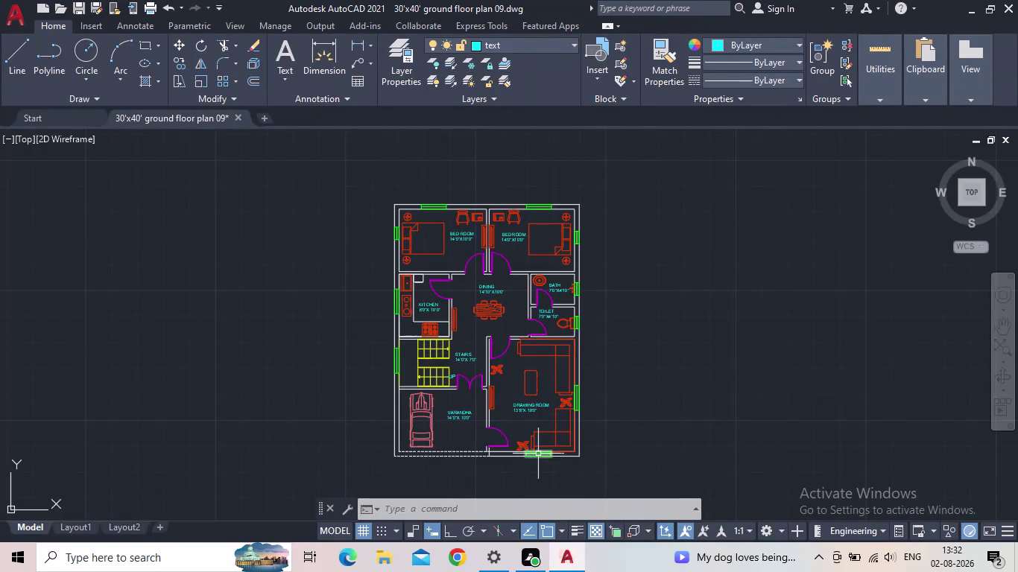
Pan around the floor plan, starting and then cancelling an XLINE construction line.
scroll(down, 3)
scroll(up, 3)
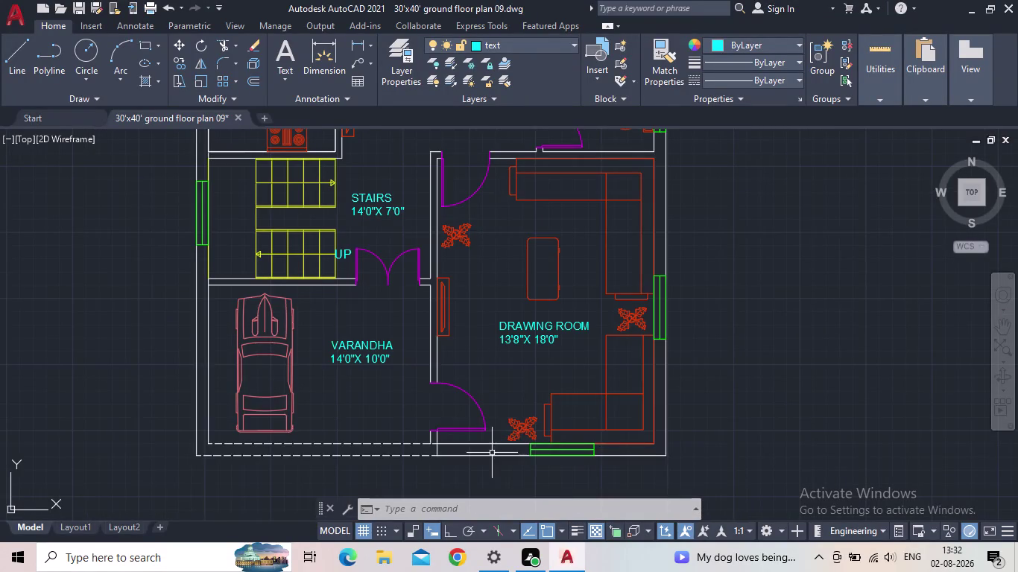
middle_drag(503, 451, 548, 433)
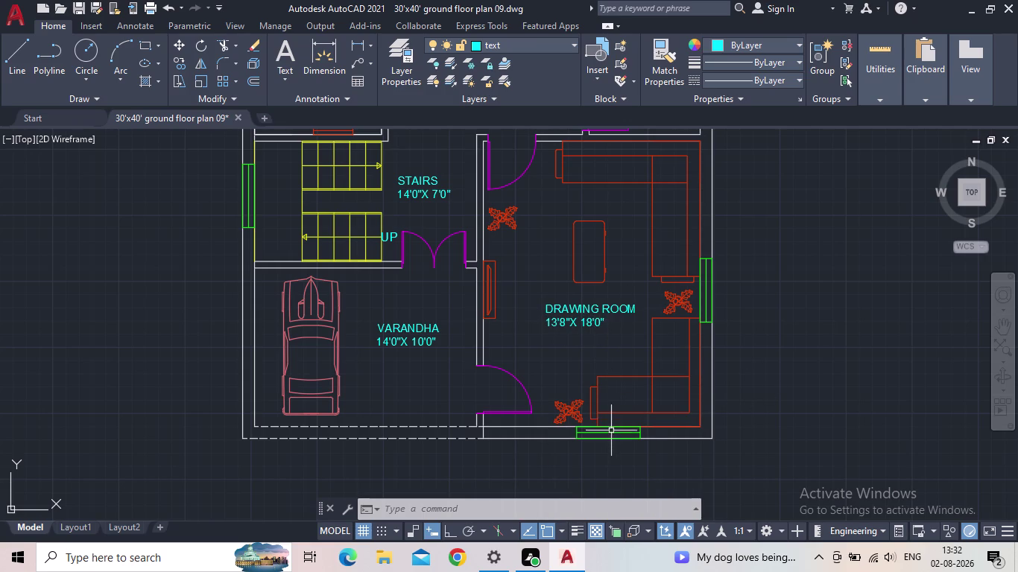
scroll(up, 3)
scroll(down, 3)
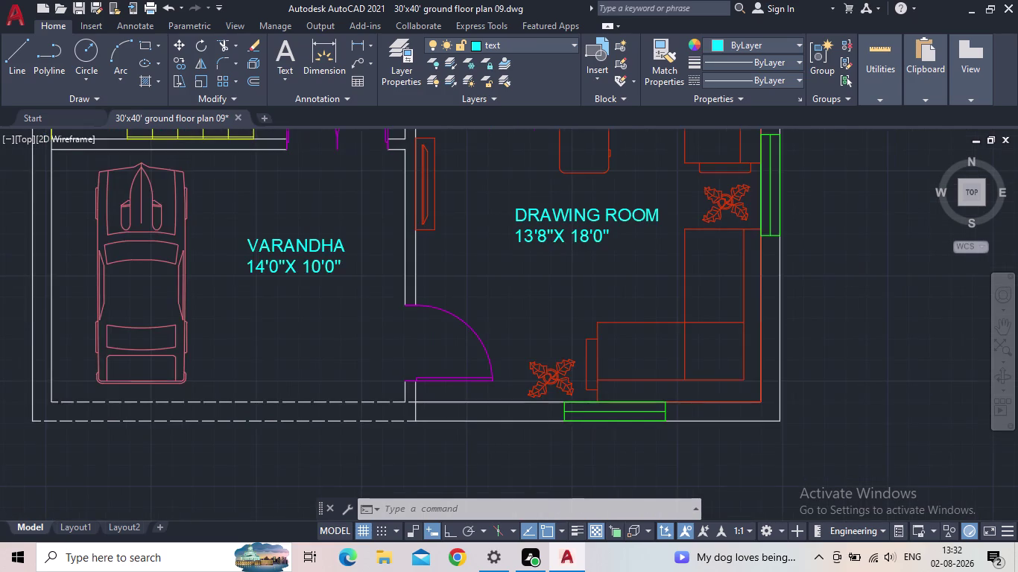
scroll(down, 3)
middle_drag(575, 357, 585, 451)
scroll(down, 3)
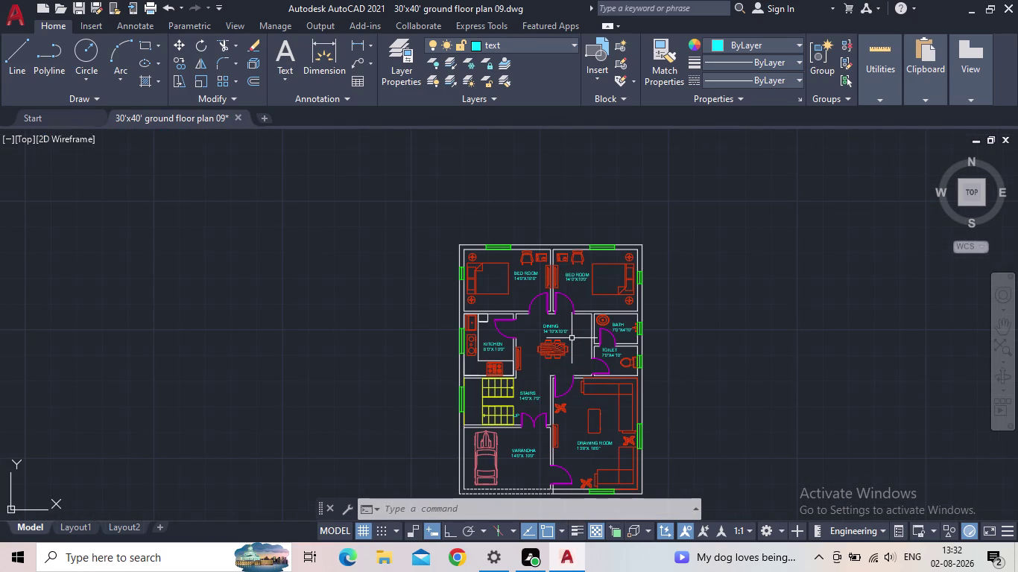
text(XL)
key(Return)
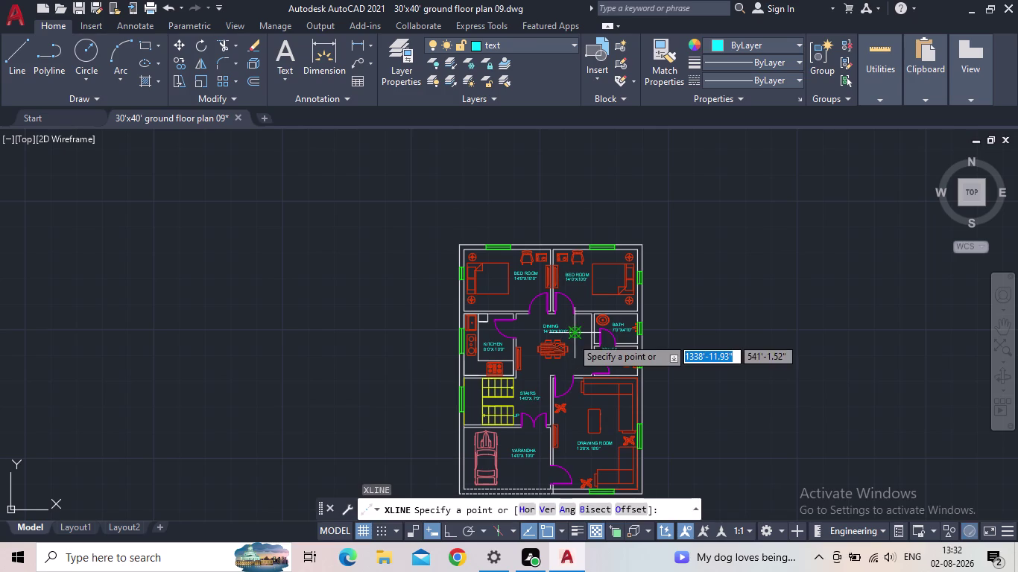
scroll(up, 3)
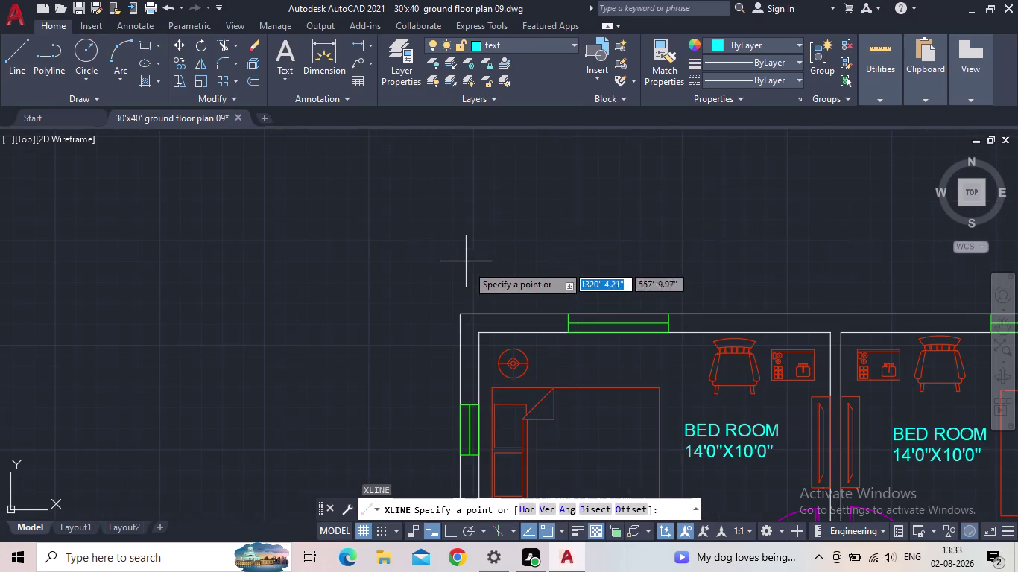
middle_drag(471, 272, 431, 204)
scroll(down, 3)
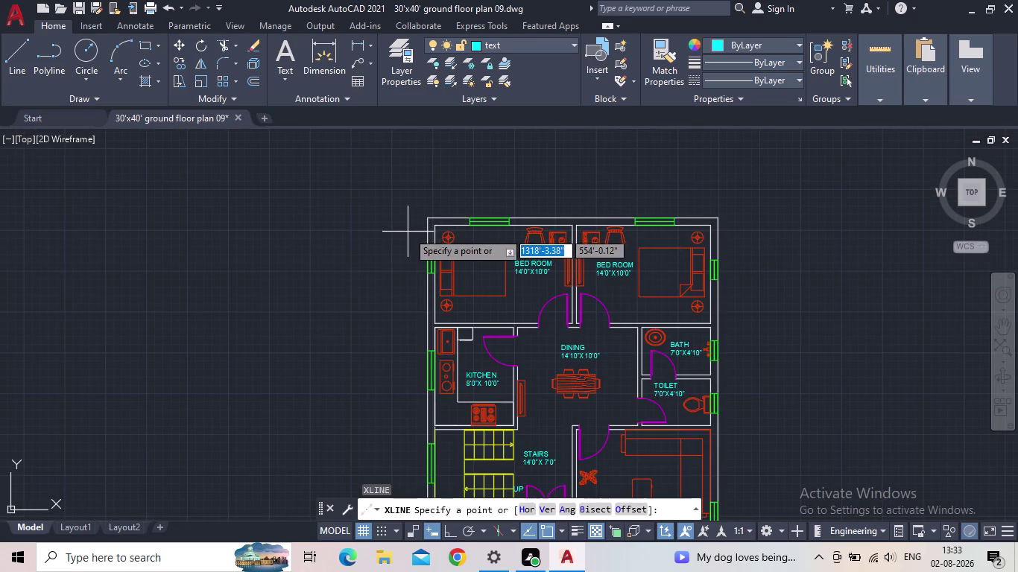
key(Escape)
Make floor the current layer in the Layer Properties Manager.
click(408, 75)
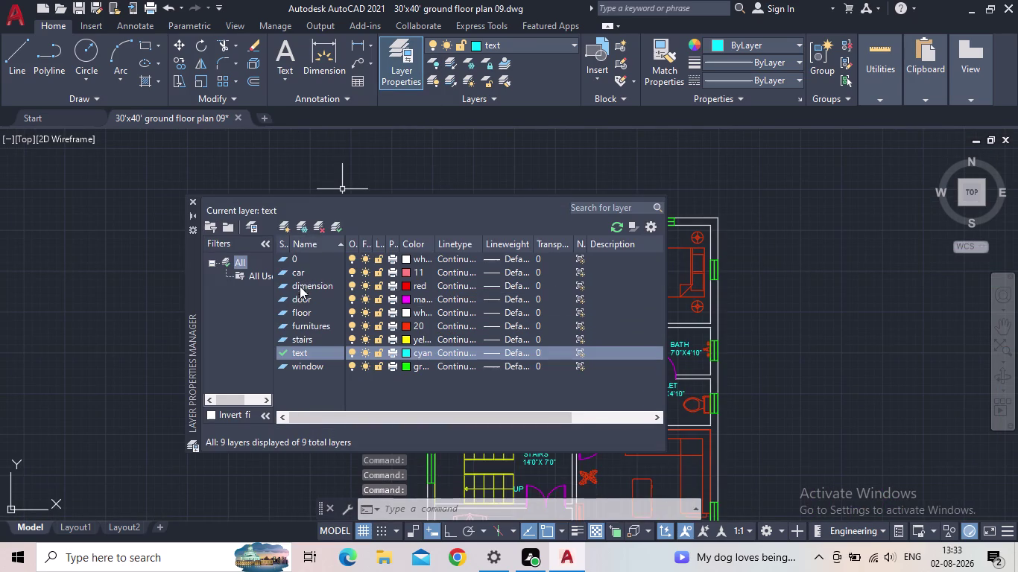
triple_click(283, 312)
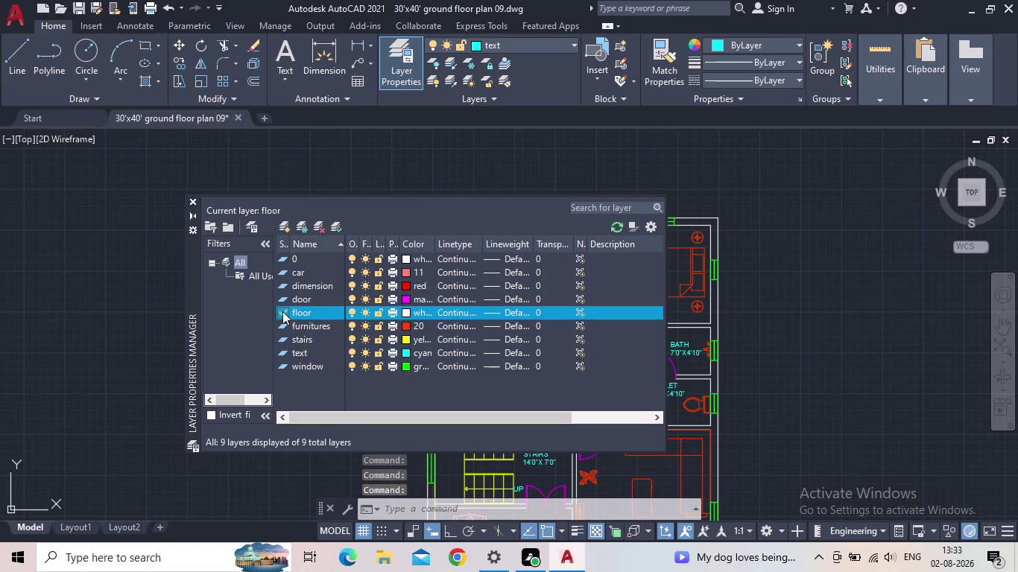
click(195, 201)
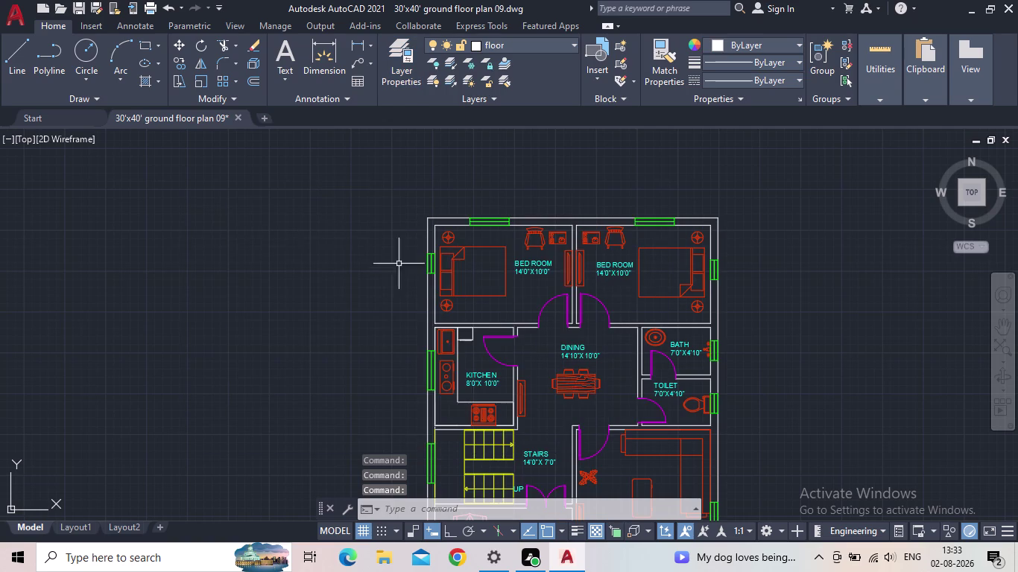
middle_drag(409, 281, 249, 297)
scroll(down, 3)
Start vertical XLINEs and place them through the left outer and inner left walls.
text(X)
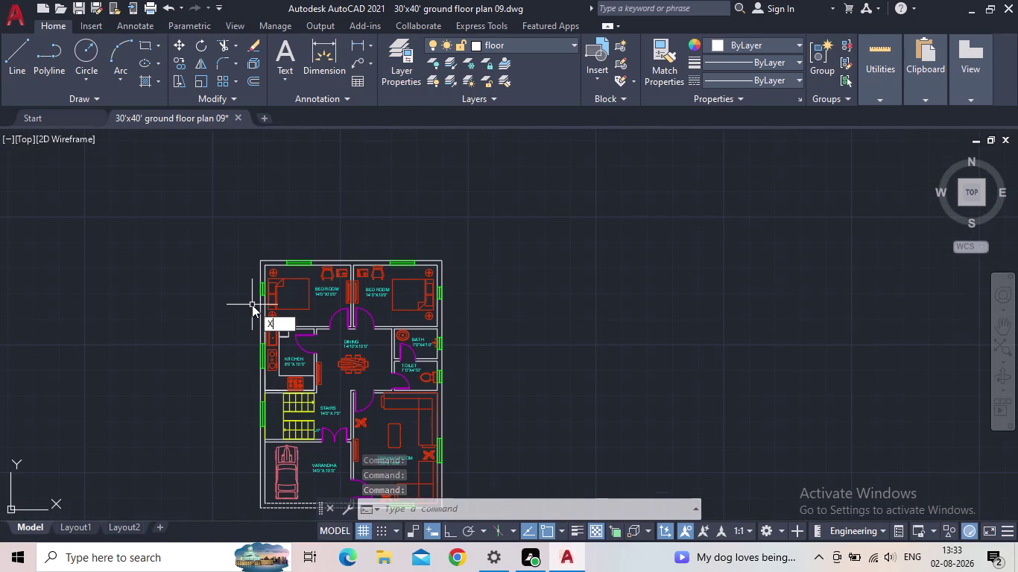
text(L)
key(Return)
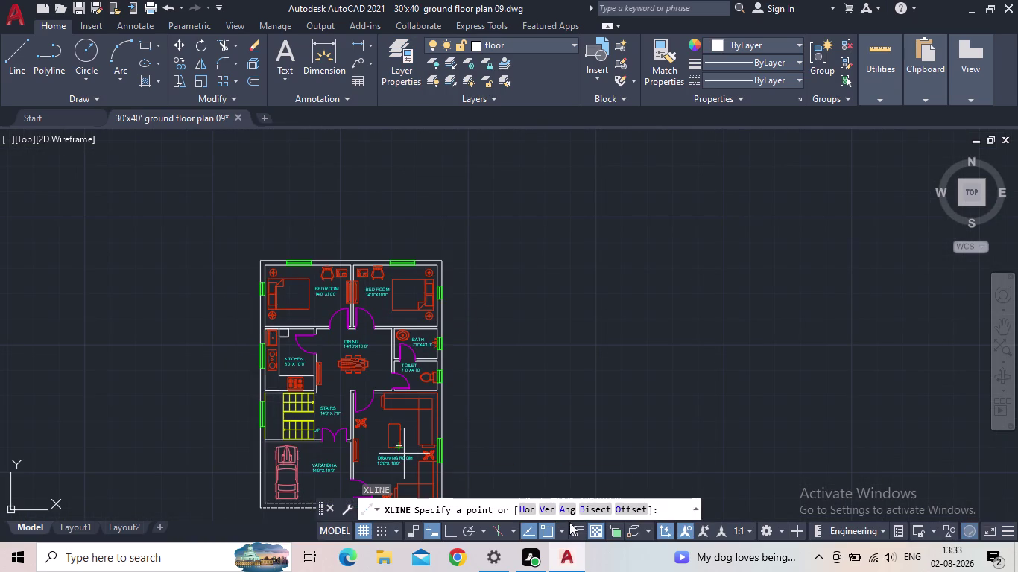
click(543, 507)
scroll(up, 3)
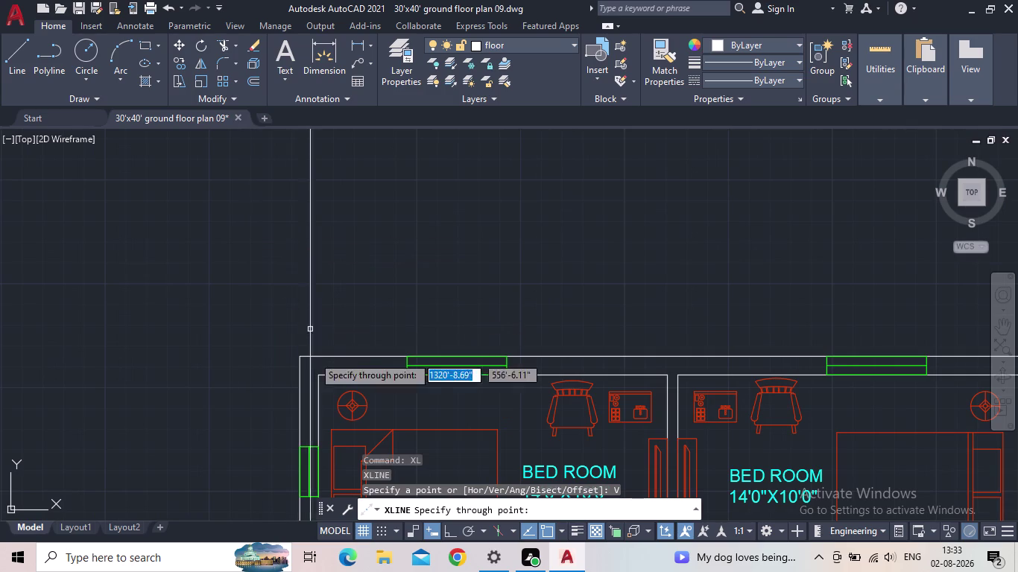
middle_drag(304, 368, 302, 313)
scroll(up, 3)
click(296, 306)
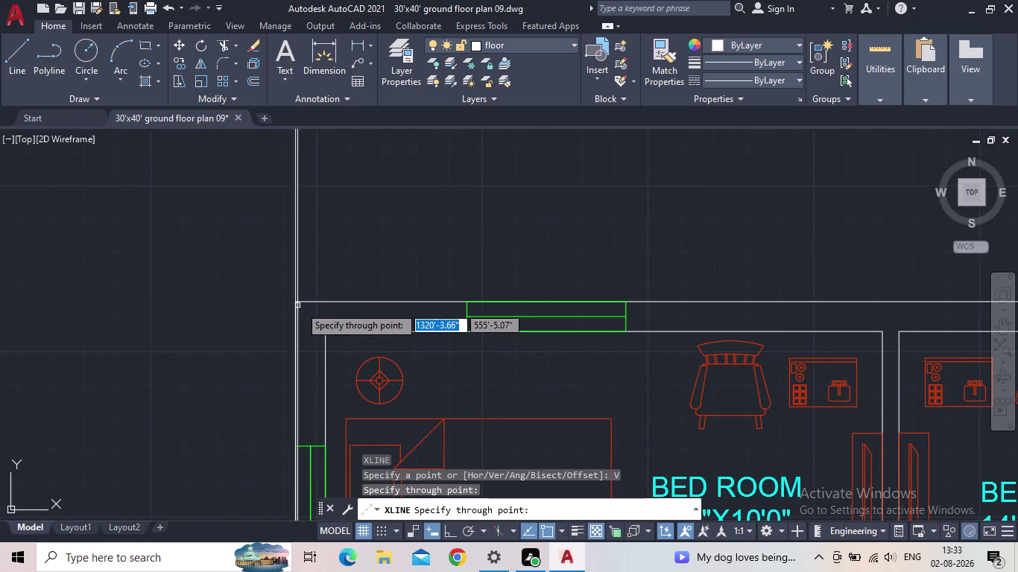
click(326, 335)
scroll(down, 3)
Place a vertical projection line at the varandha wall.
middle_drag(307, 297, 239, 287)
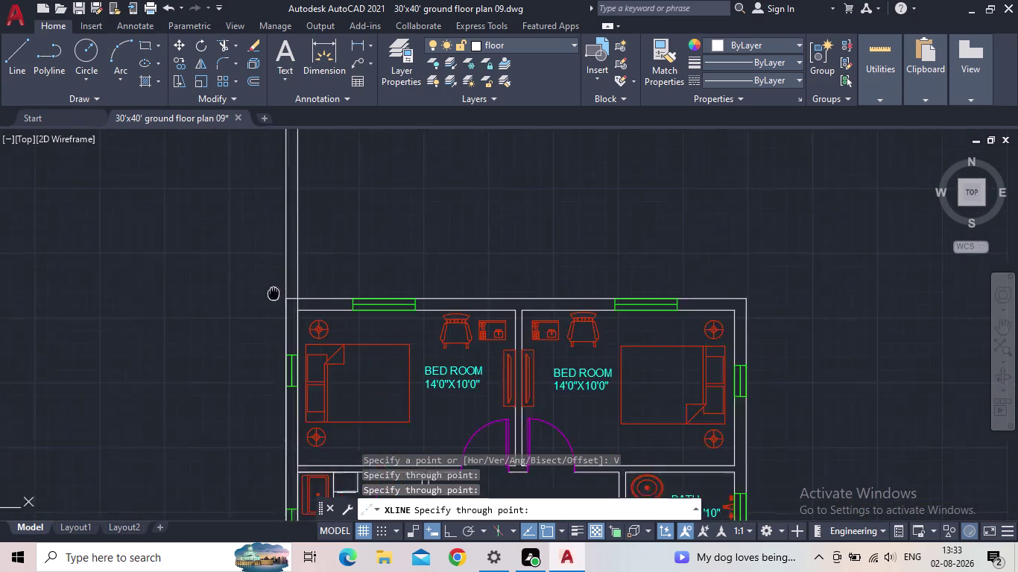
middle_drag(239, 287, 111, 263)
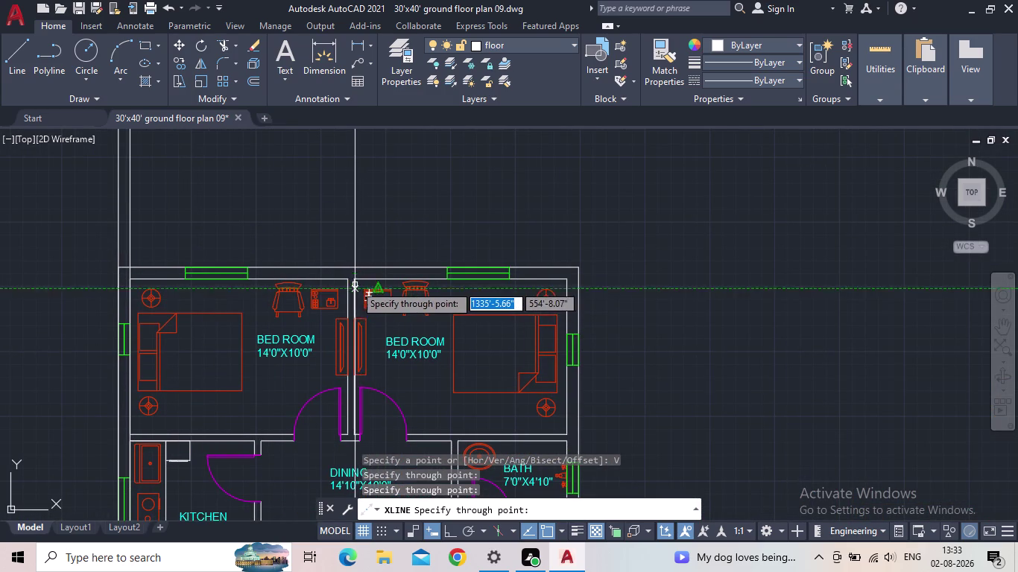
scroll(up, 3)
scroll(down, 3)
middle_drag(365, 212, 403, 102)
scroll(down, 3)
scroll(down, 3)
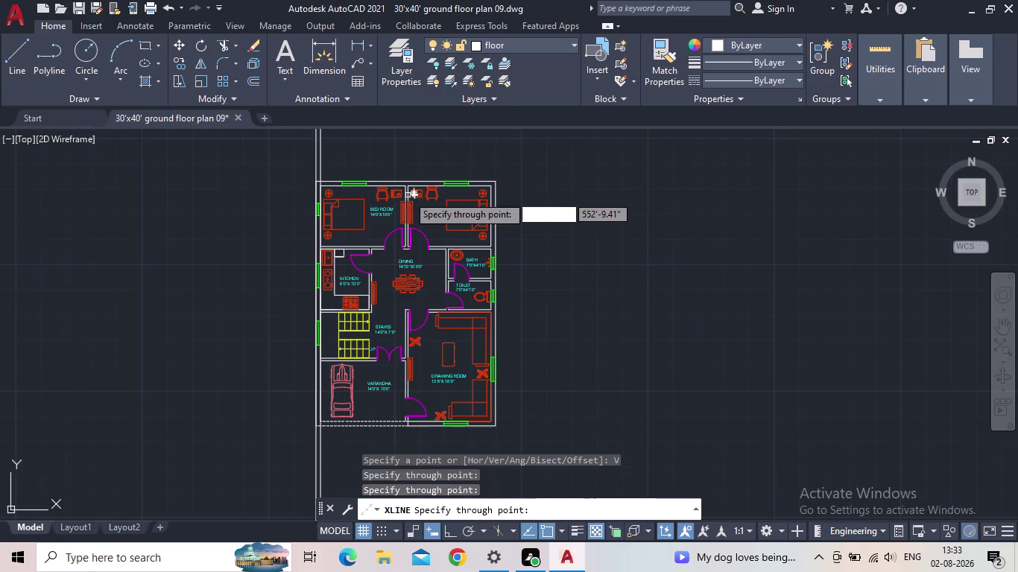
middle_drag(399, 169, 398, 126)
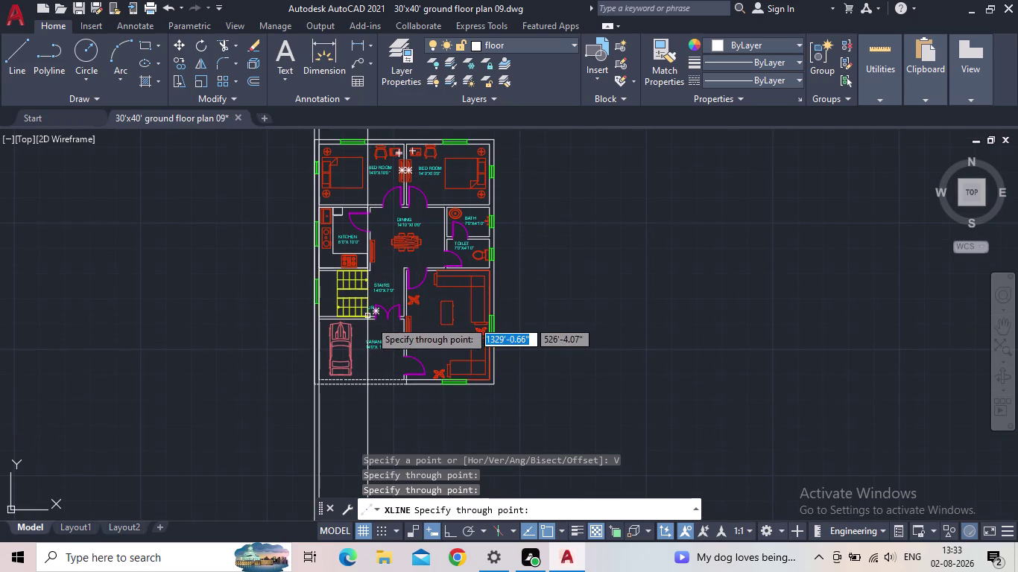
scroll(up, 3)
scroll(up, 3)
scroll(up, 3)
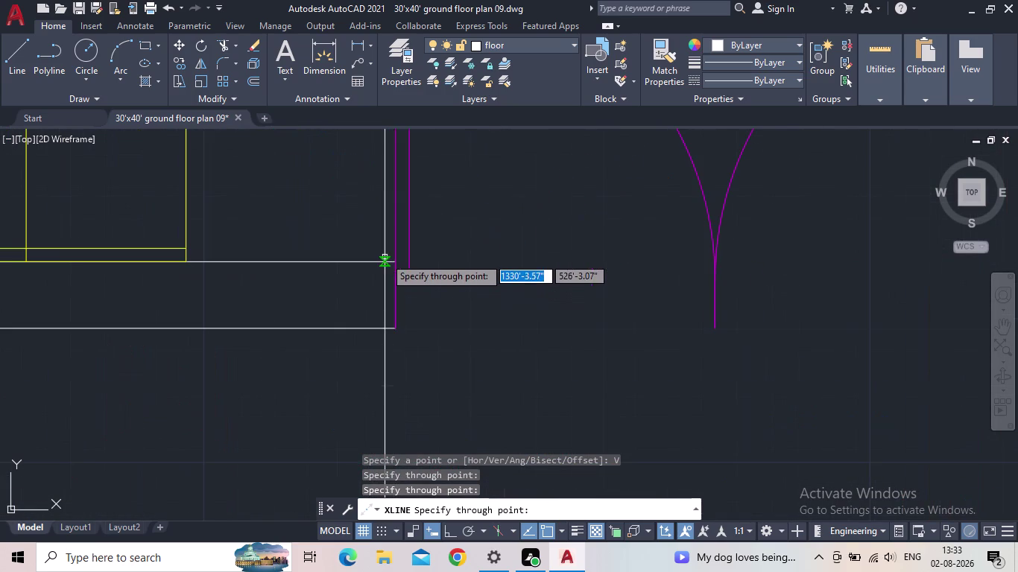
click(393, 262)
Add vertical lines at the entrance door edge and both ends of the drawing-room window.
scroll(down, 3)
middle_drag(521, 289, 477, 285)
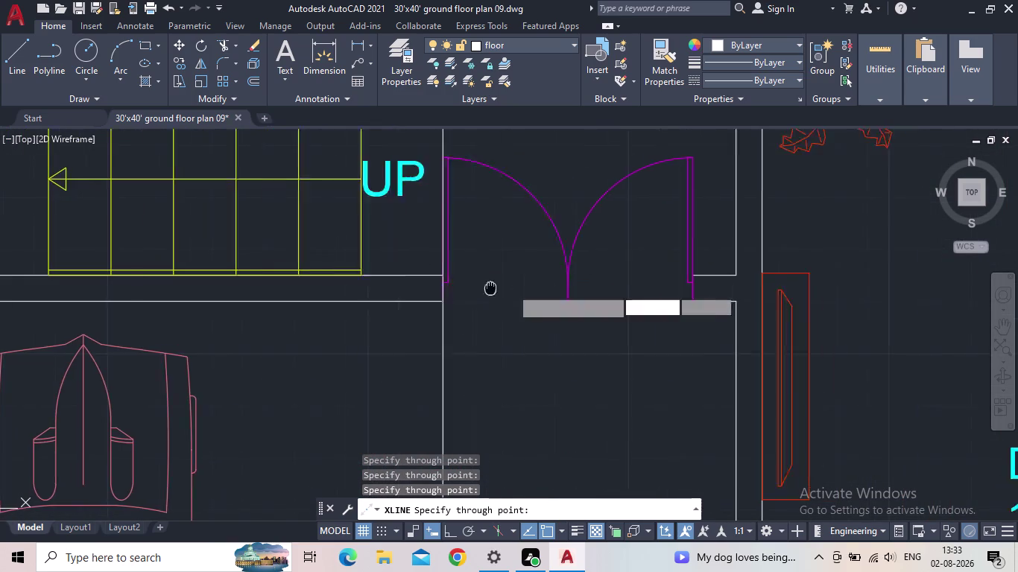
middle_drag(477, 284, 264, 240)
scroll(down, 3)
scroll(up, 3)
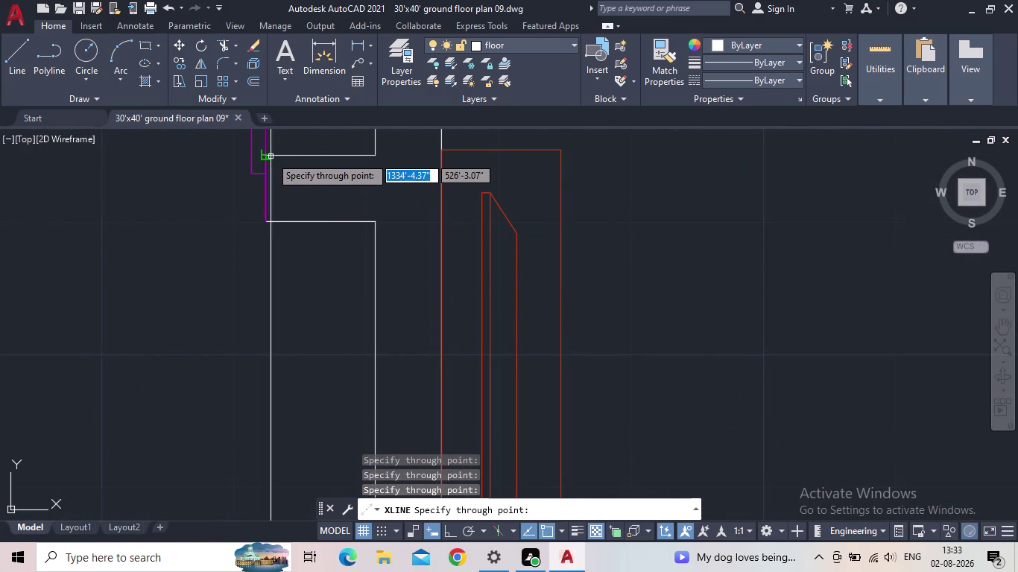
click(267, 156)
scroll(down, 3)
middle_drag(313, 250, 258, 209)
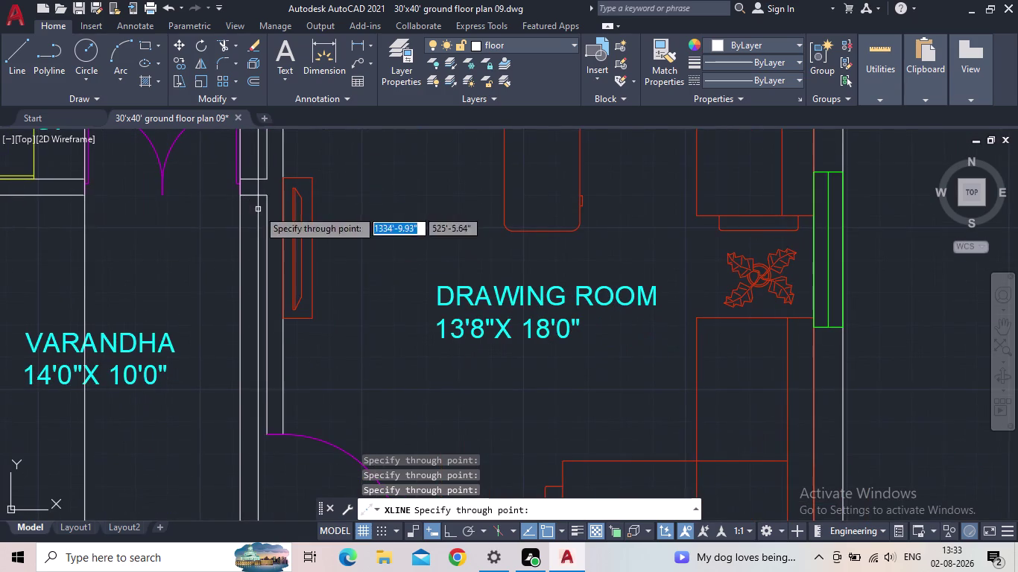
middle_drag(330, 292, 308, 156)
scroll(down, 3)
middle_drag(395, 333, 339, 266)
scroll(up, 3)
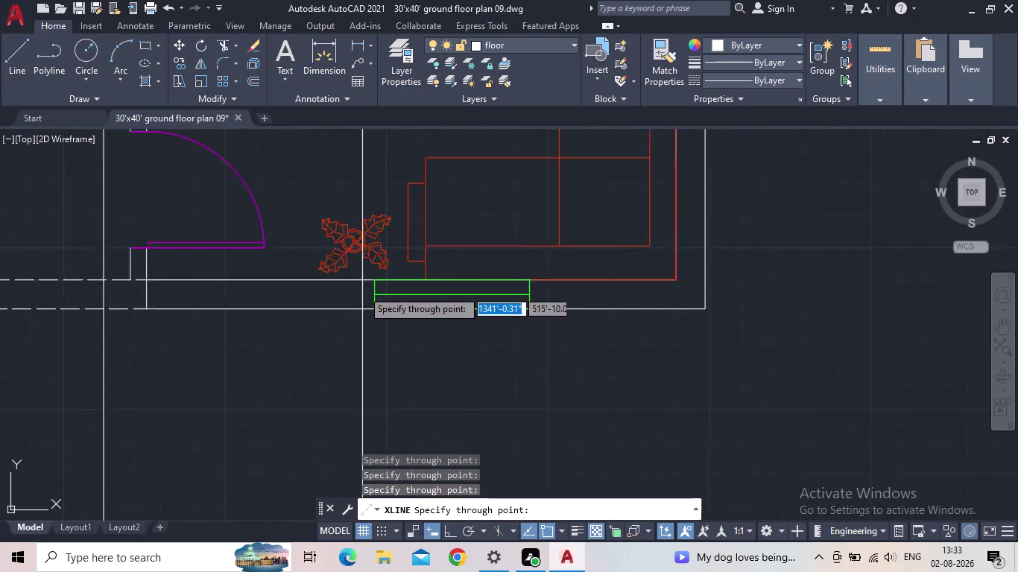
click(381, 273)
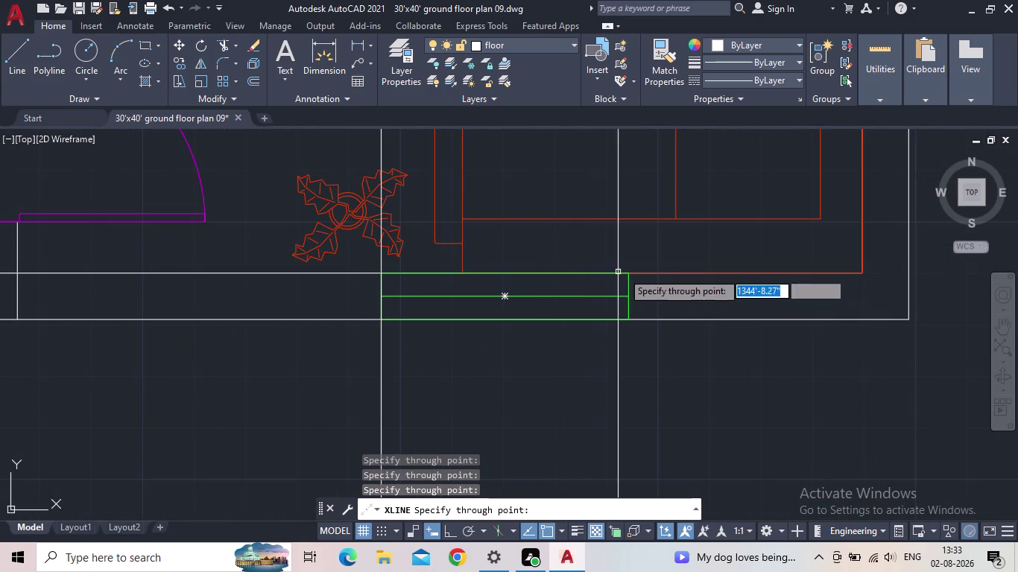
click(627, 275)
Add vertical lines through the inner and outer right walls.
scroll(down, 3)
middle_drag(565, 253, 426, 314)
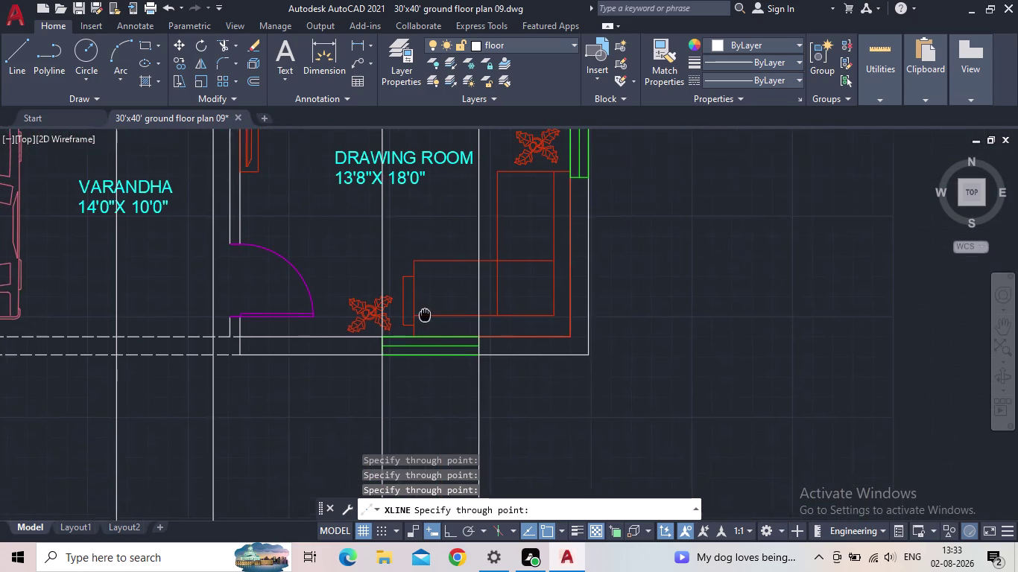
middle_drag(427, 314, 416, 319)
scroll(up, 3)
click(554, 329)
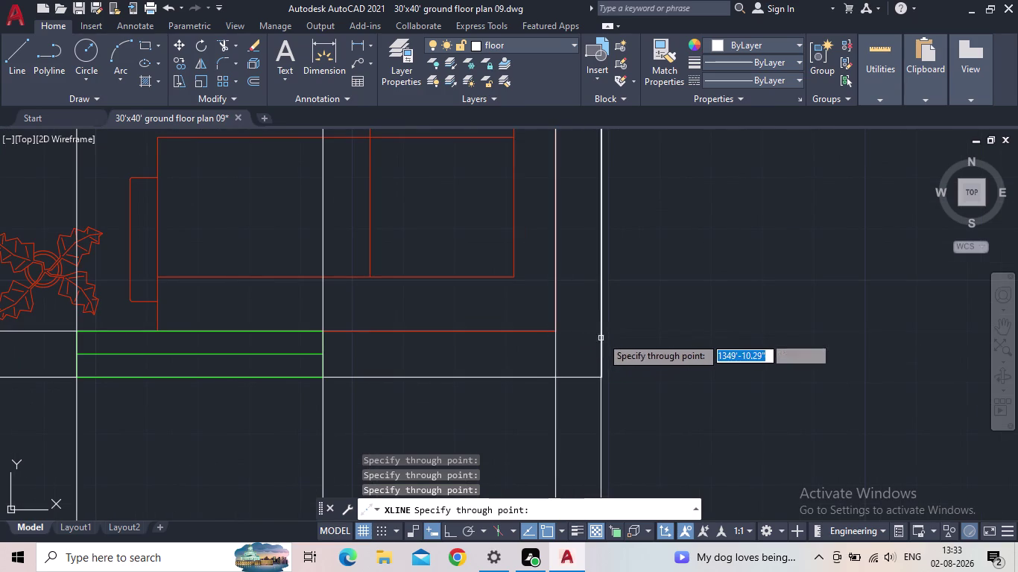
click(603, 378)
Review the vertical projection lines across the whole plan and end the XLINE command.
scroll(down, 3)
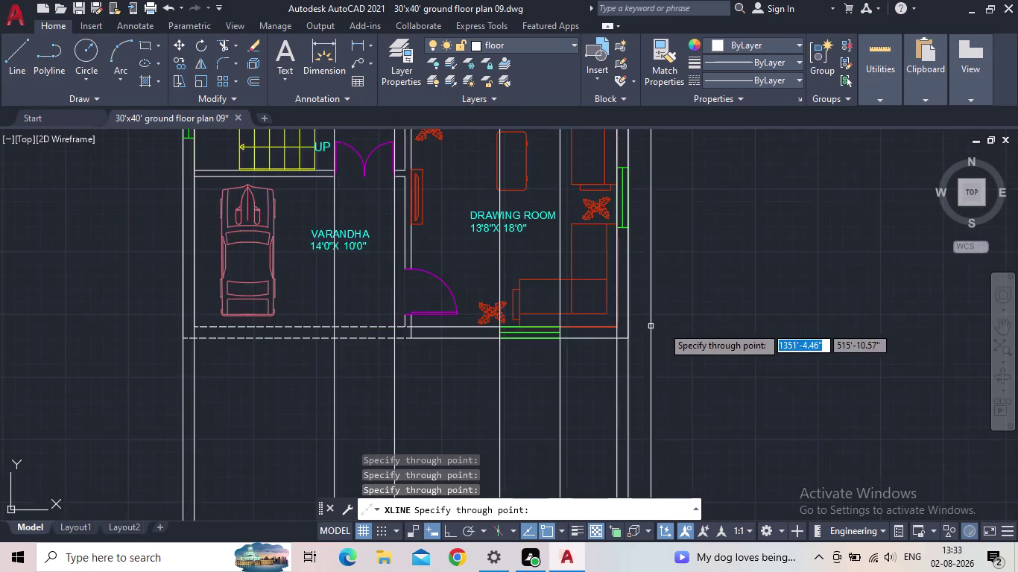
scroll(down, 3)
middle_drag(706, 332, 682, 443)
scroll(up, 3)
middle_drag(699, 345, 521, 425)
scroll(down, 3)
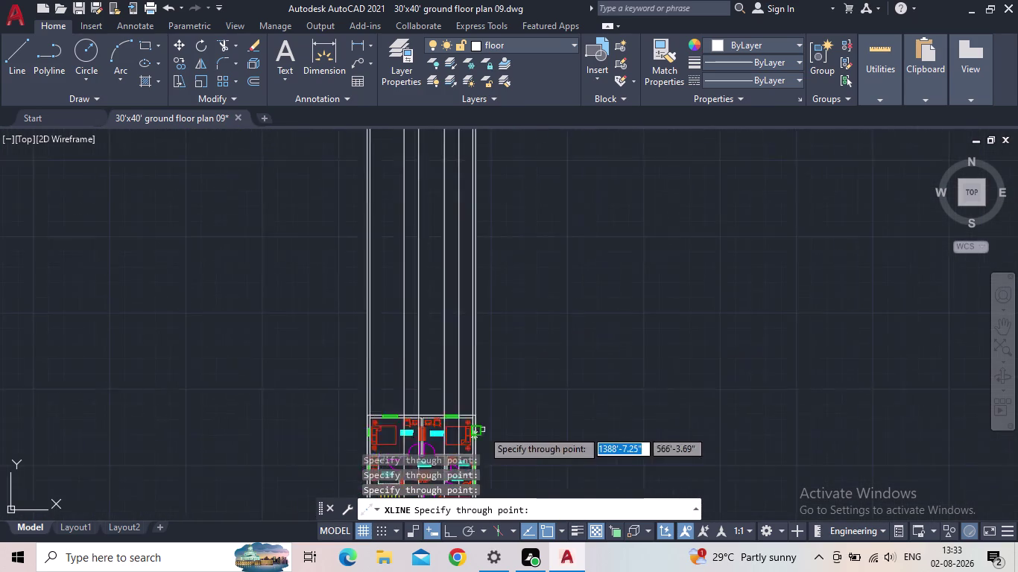
scroll(up, 3)
middle_drag(509, 409, 658, 191)
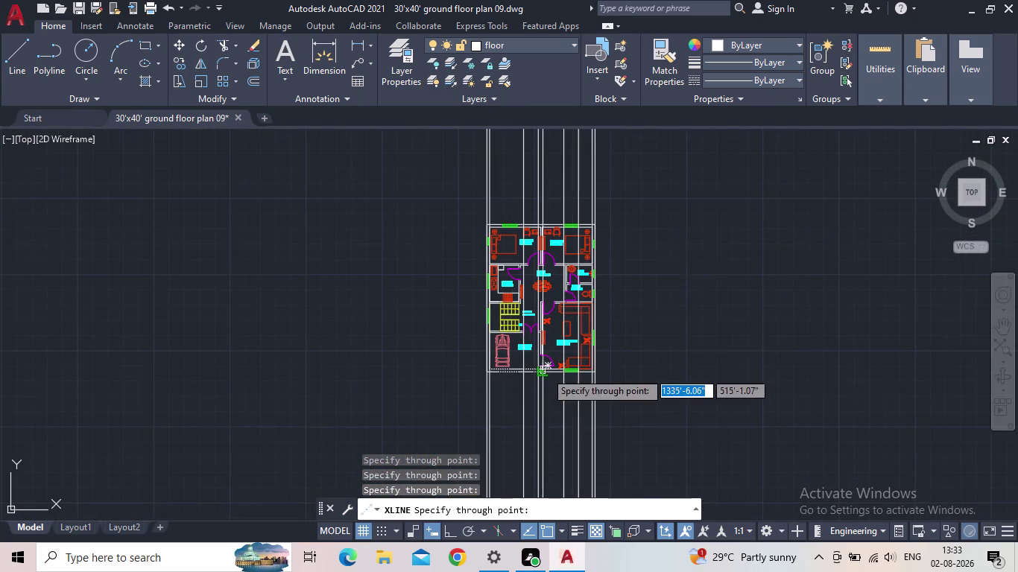
scroll(up, 3)
scroll(up, 3)
middle_drag(533, 381, 705, 469)
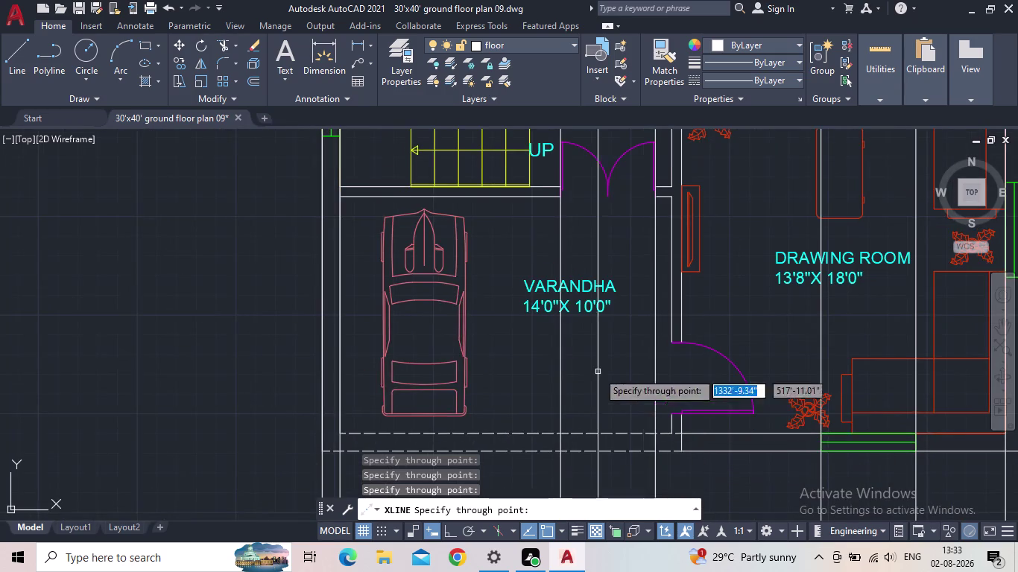
scroll(down, 3)
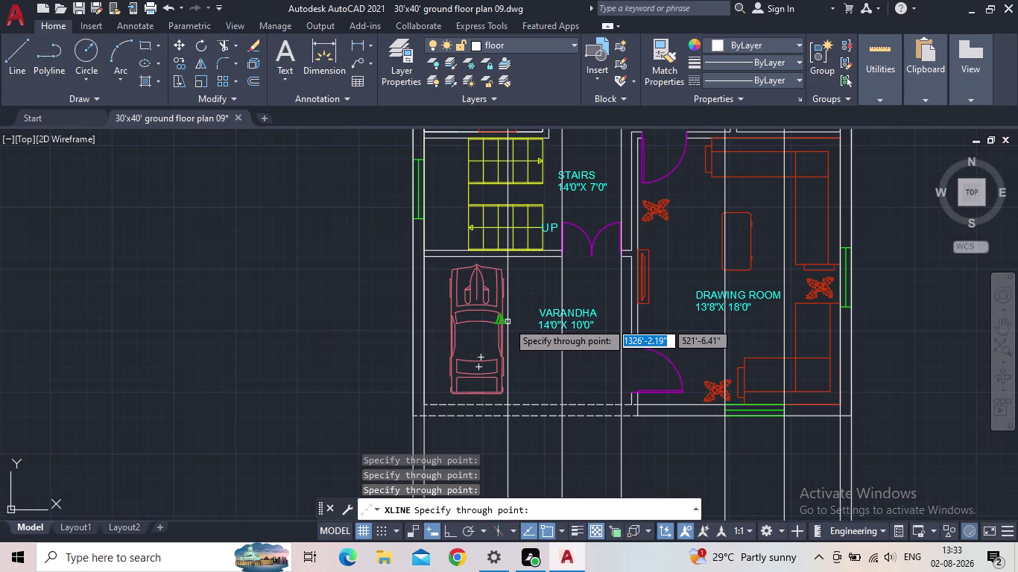
middle_drag(512, 323, 449, 349)
middle_drag(697, 408, 609, 538)
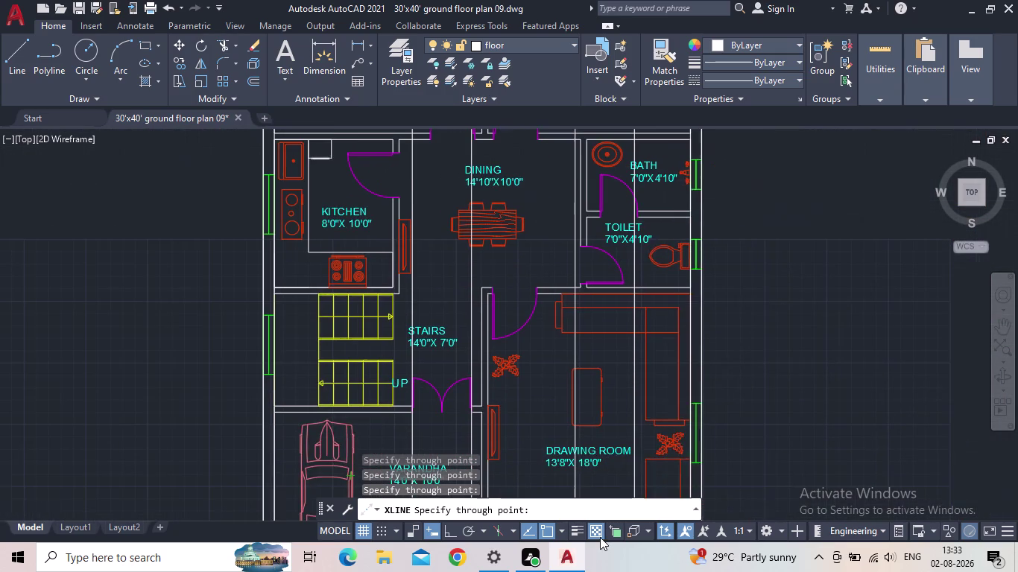
scroll(down, 3)
scroll(down, 3)
key(Escape)
middle_drag(583, 296, 459, 458)
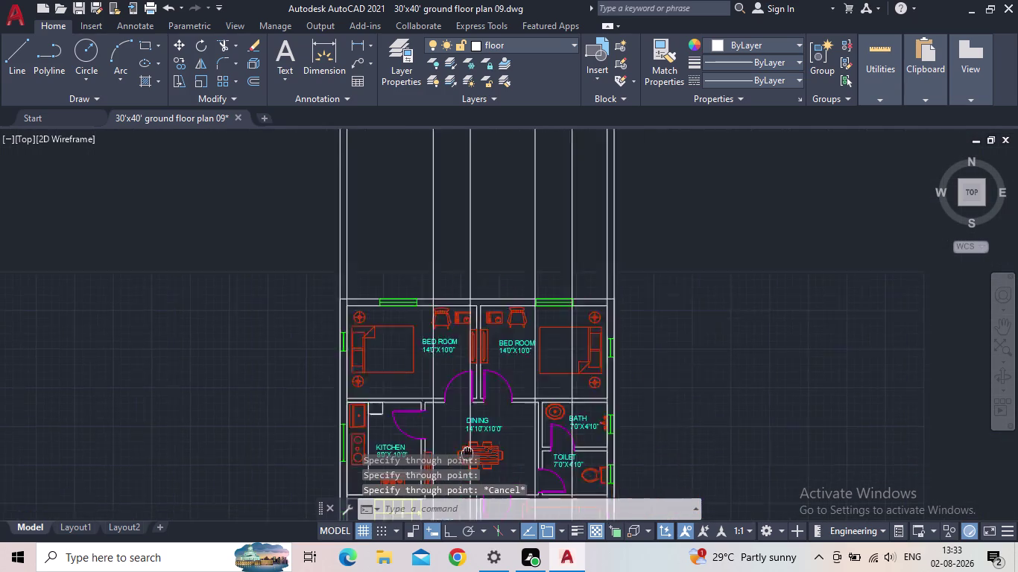
Place one horizontal XLINE in the empty area above the plan, crossing every vertical.
middle_drag(459, 458, 425, 477)
scroll(down, 3)
middle_drag(407, 281, 460, 261)
middle_drag(465, 257, 385, 329)
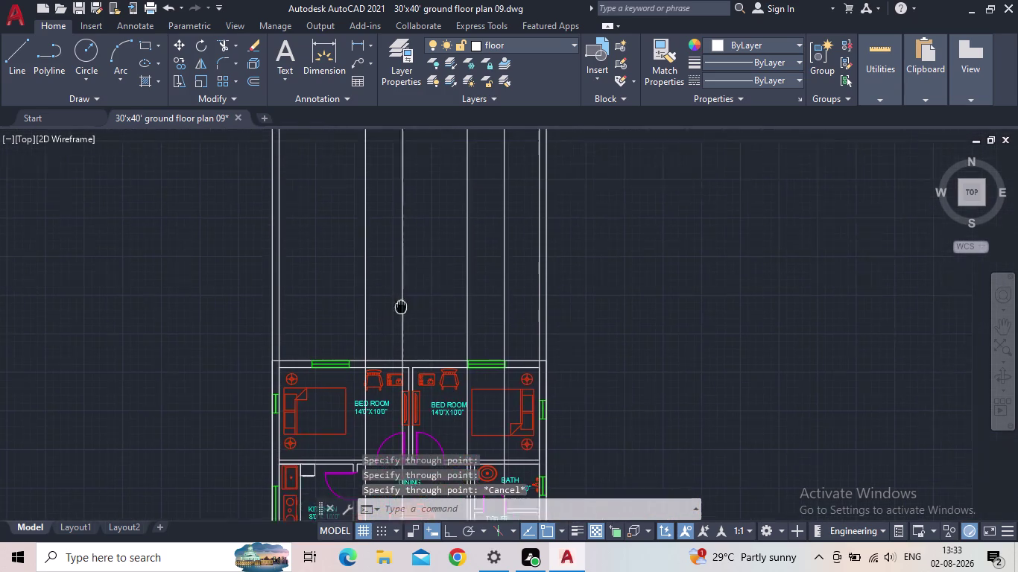
middle_drag(385, 329, 380, 344)
text(XL)
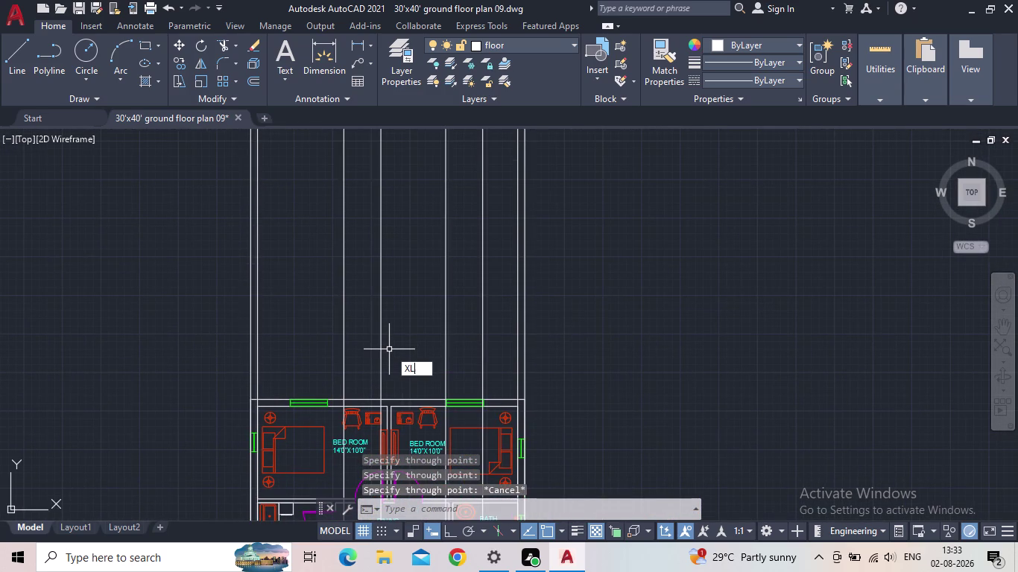
key(Return)
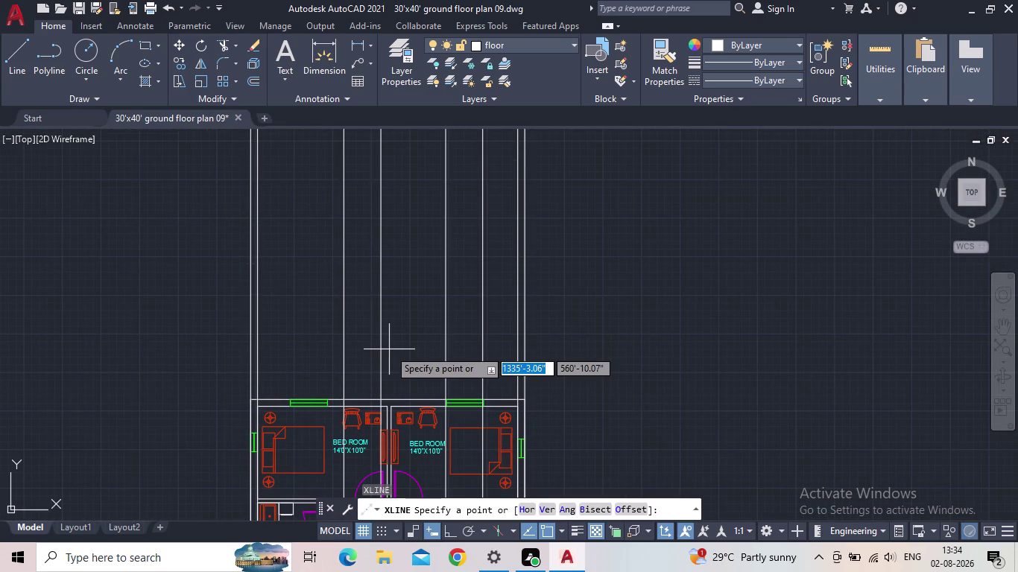
click(529, 510)
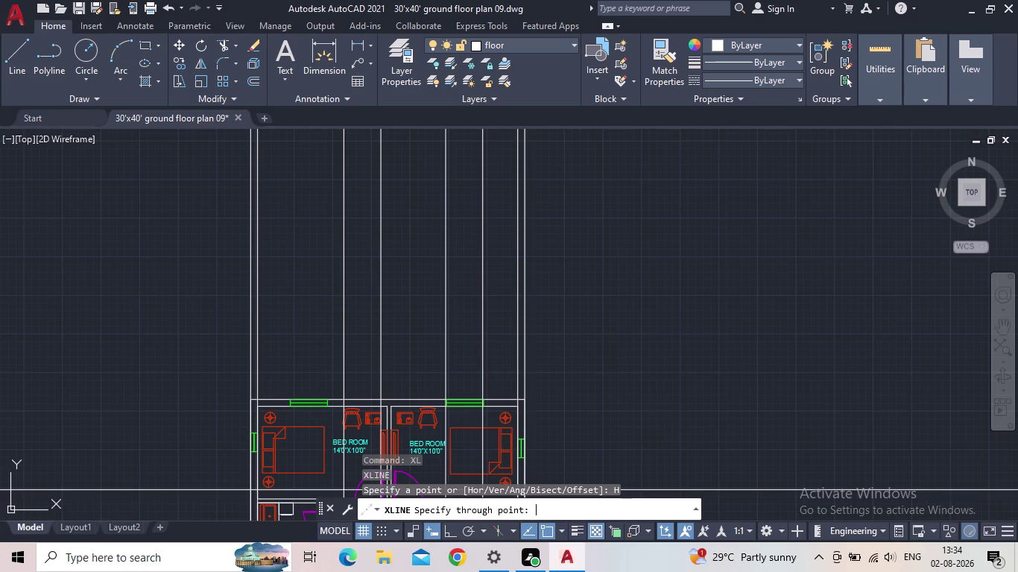
click(463, 302)
key(Escape)
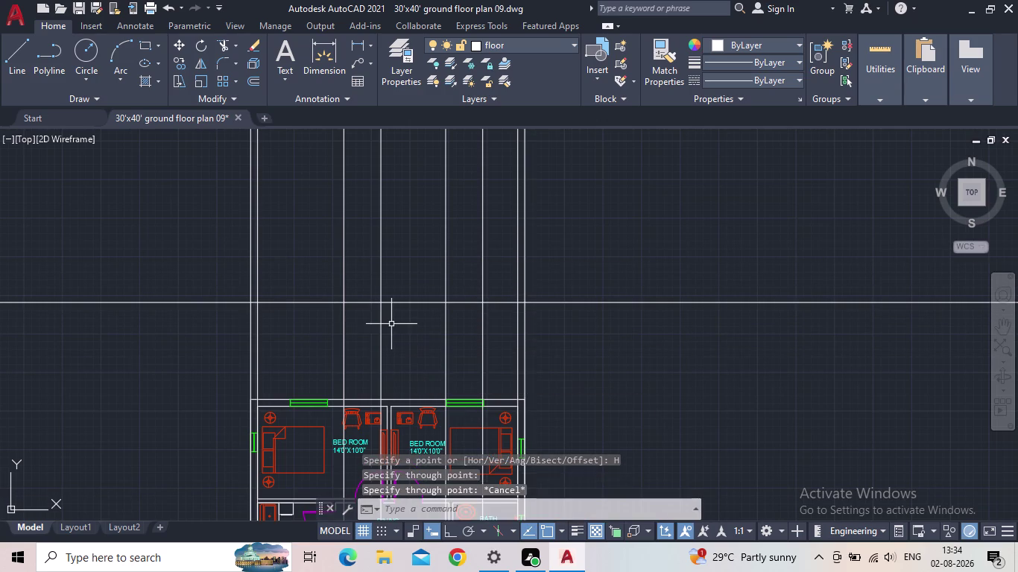
middle_drag(391, 324, 463, 450)
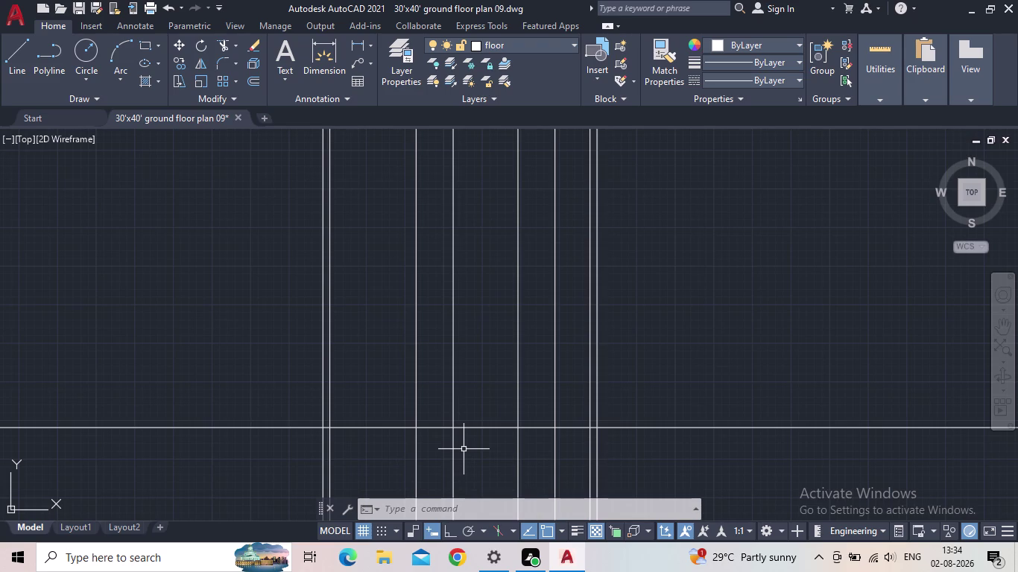
Fence-trim the horizontal line's left and right overhangs beyond the outer verticals.
text(TR)
key(Return)
drag(305, 456, 278, 379)
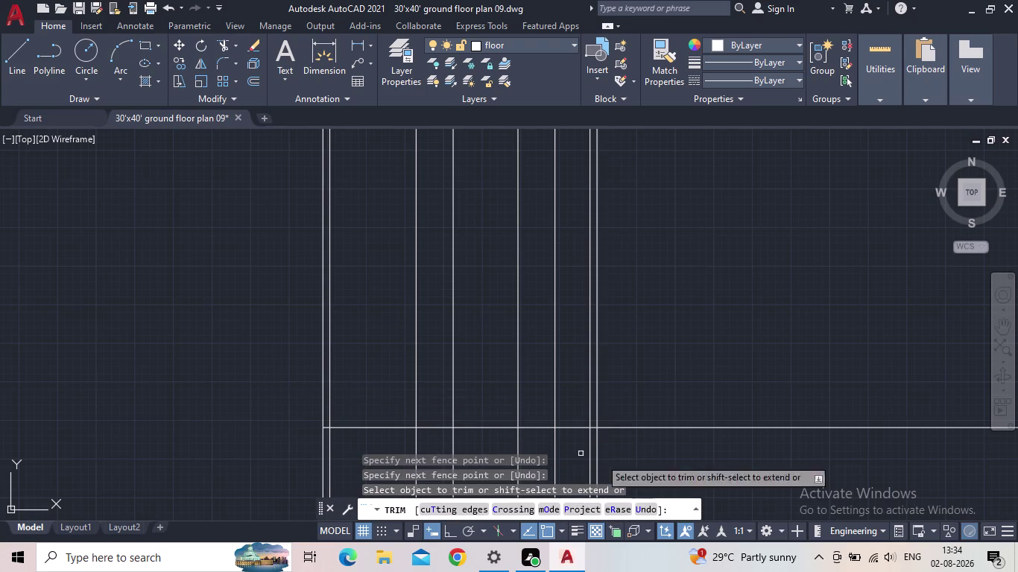
drag(665, 460, 646, 333)
key(Escape)
scroll(down, 3)
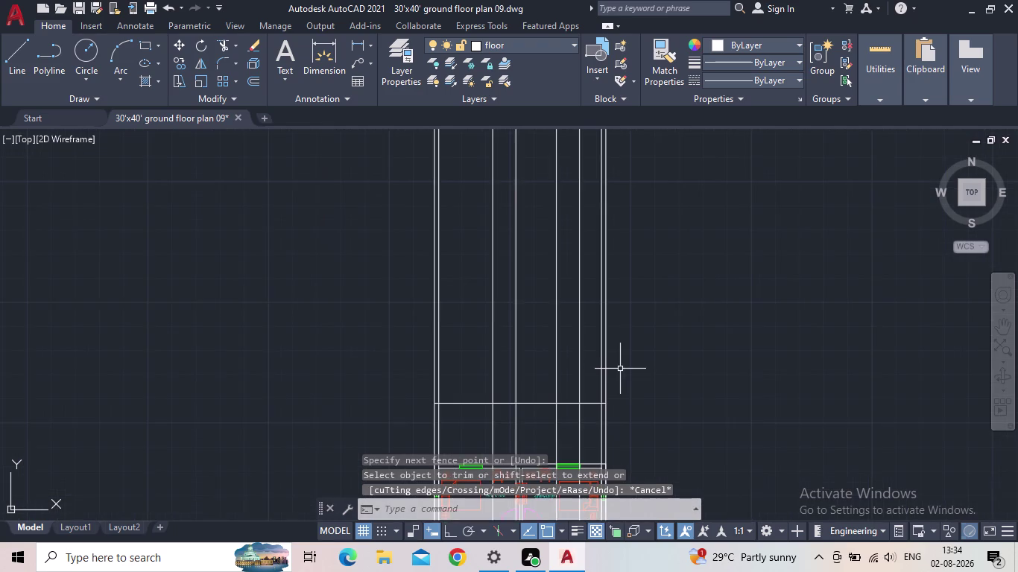
middle_drag(628, 377, 607, 351)
scroll(up, 3)
key(Escape)
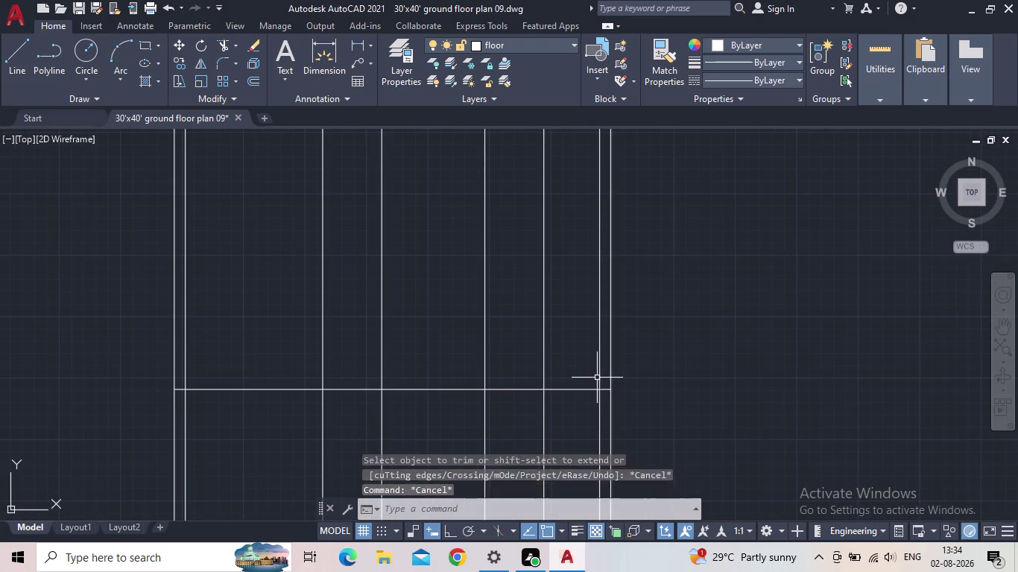
key(Escape)
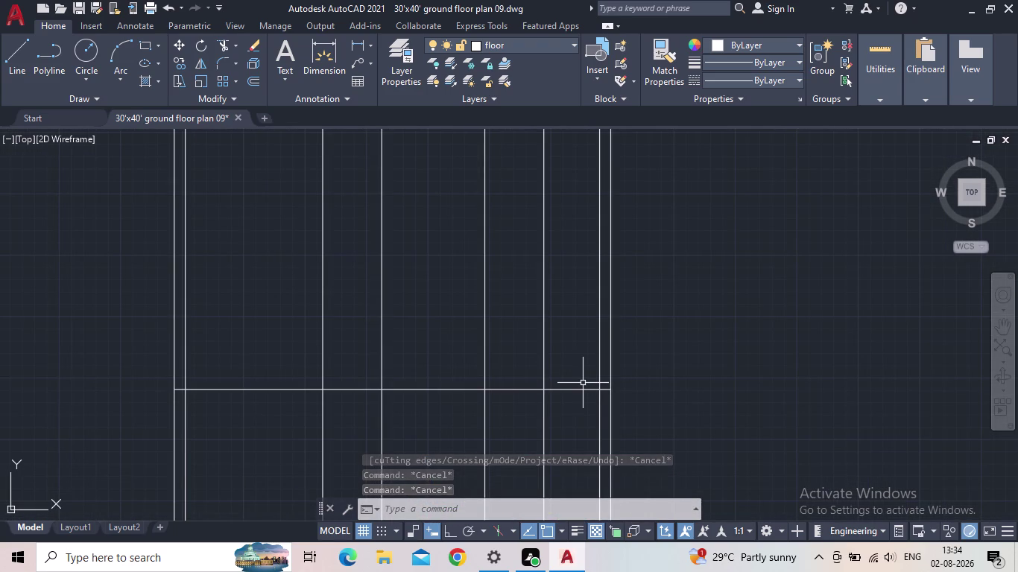
Offset the trimmed horizontal line 1' upward to create a parallel line.
key(o)
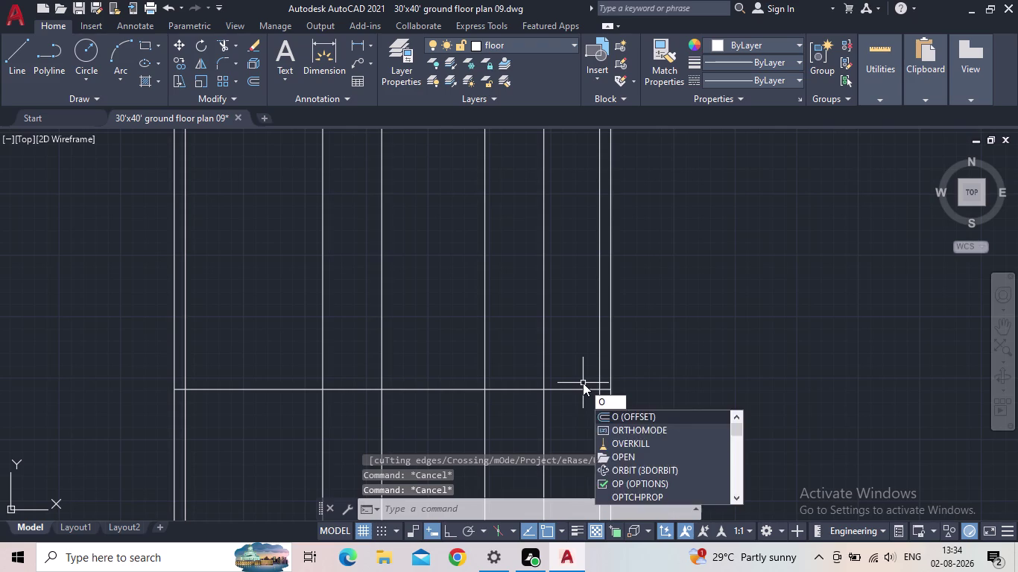
key(Return)
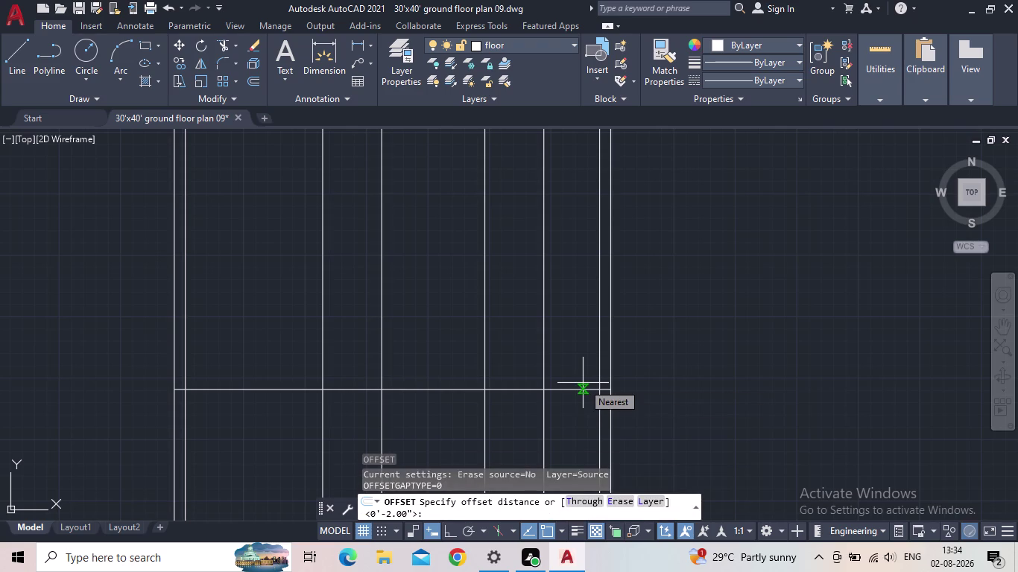
key(1)
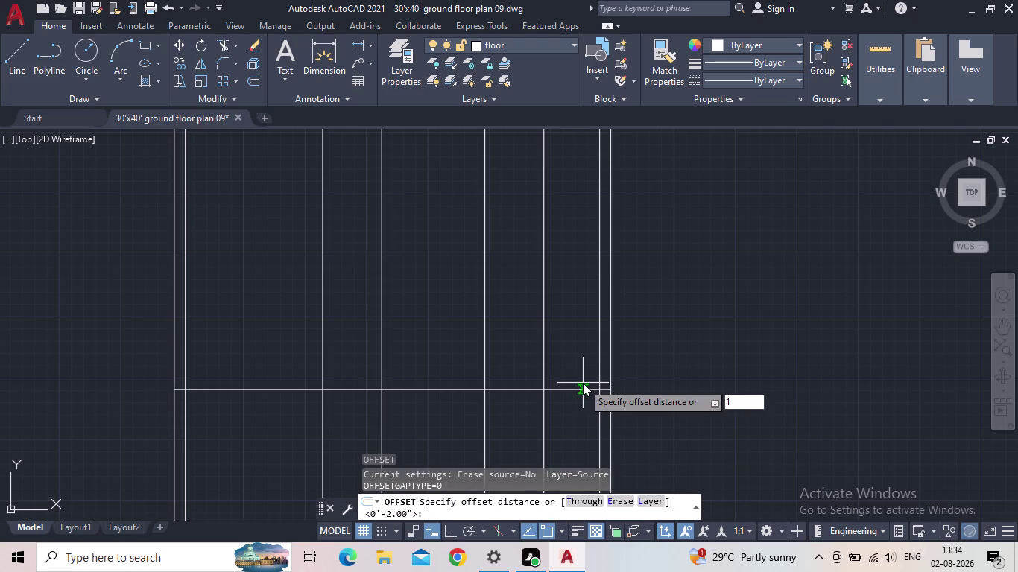
key(apostrophe)
key(Return)
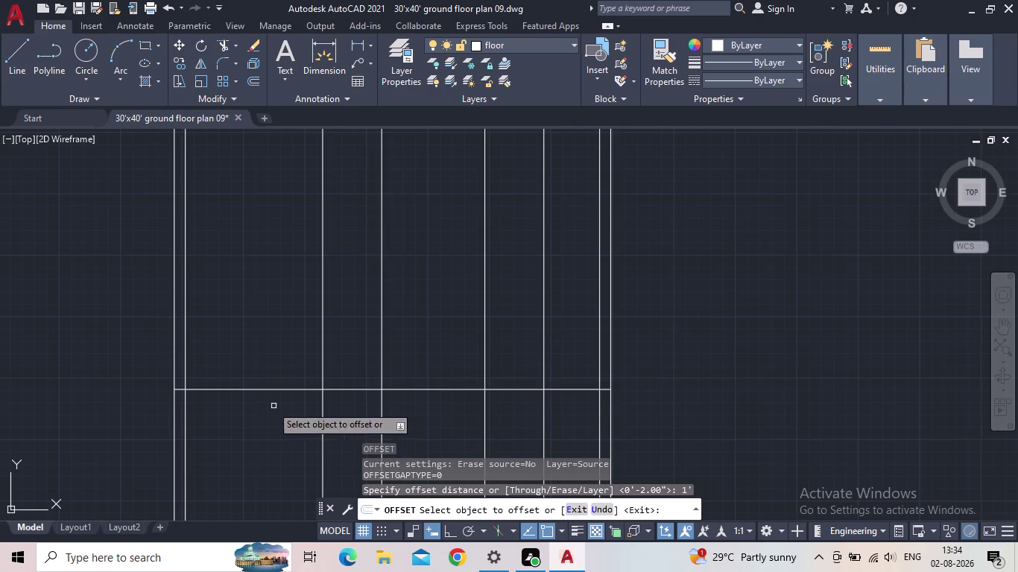
click(248, 389)
click(254, 312)
key(Escape)
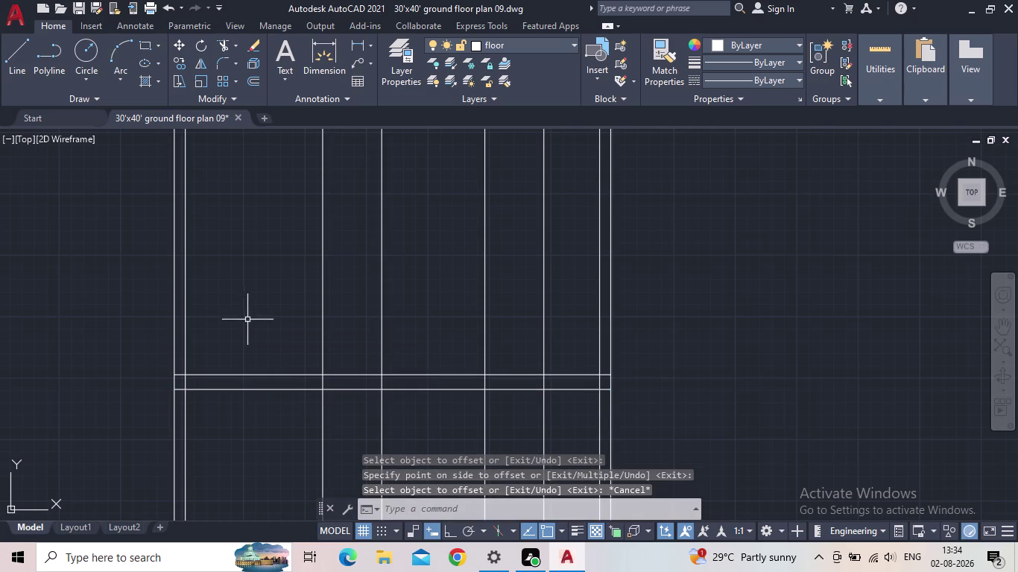
Zoom out to check the whole plan with both horizontal lines.
middle_drag(246, 327, 223, 327)
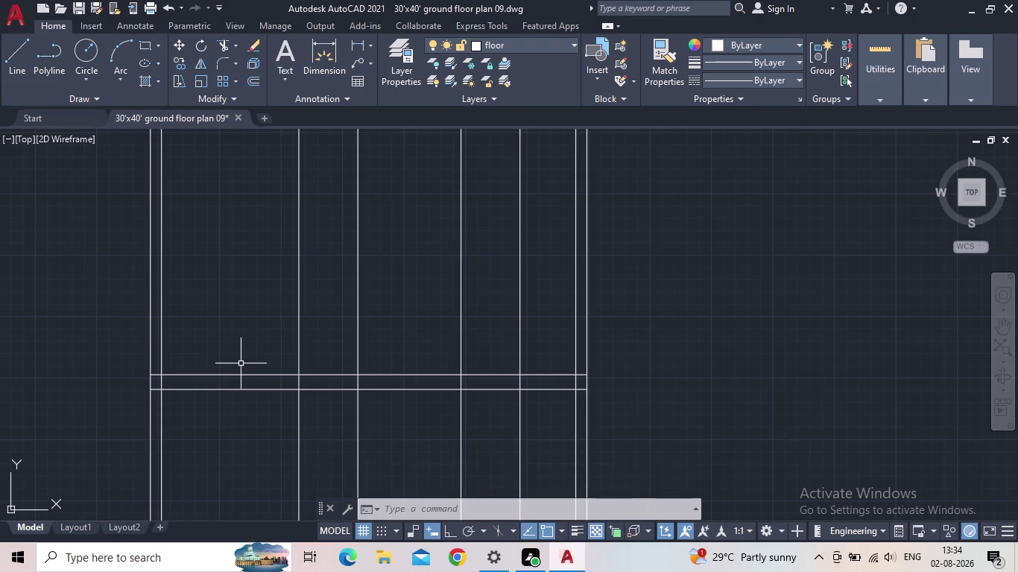
scroll(down, 3)
middle_drag(321, 390, 383, 308)
scroll(down, 3)
middle_drag(393, 299, 411, 234)
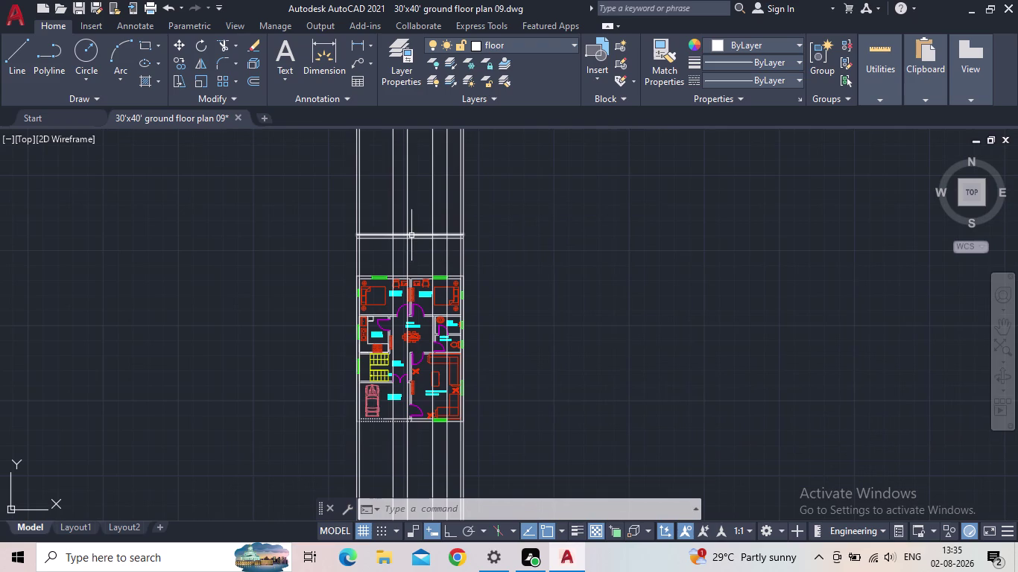
middle_drag(398, 213, 394, 240)
scroll(up, 3)
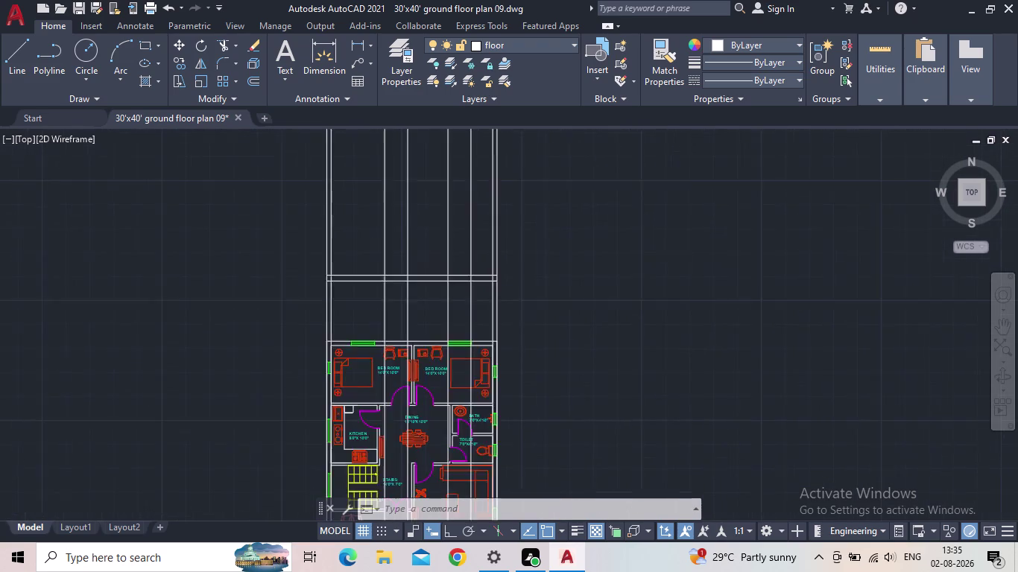
scroll(up, 3)
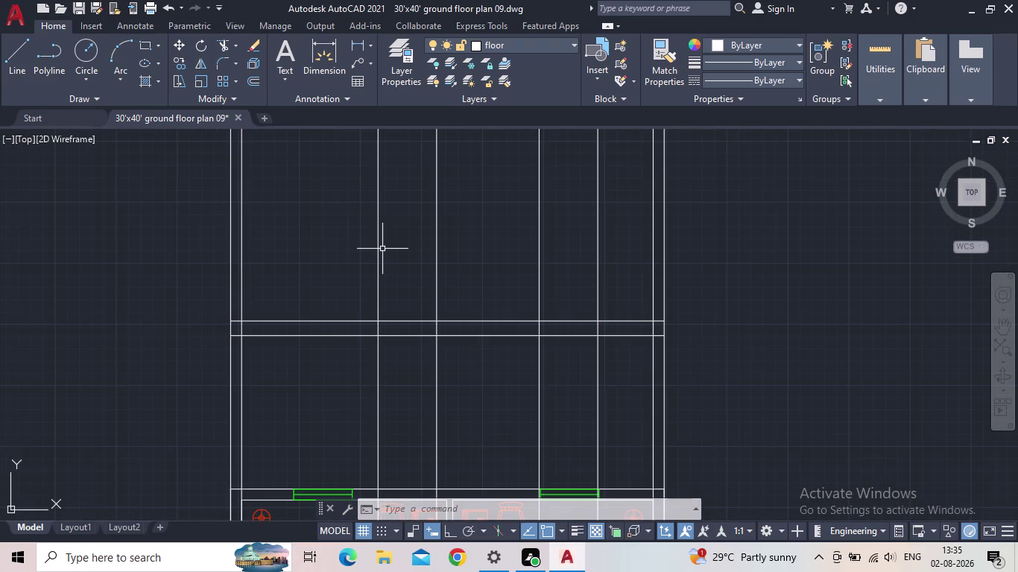
scroll(up, 3)
key(Escape)
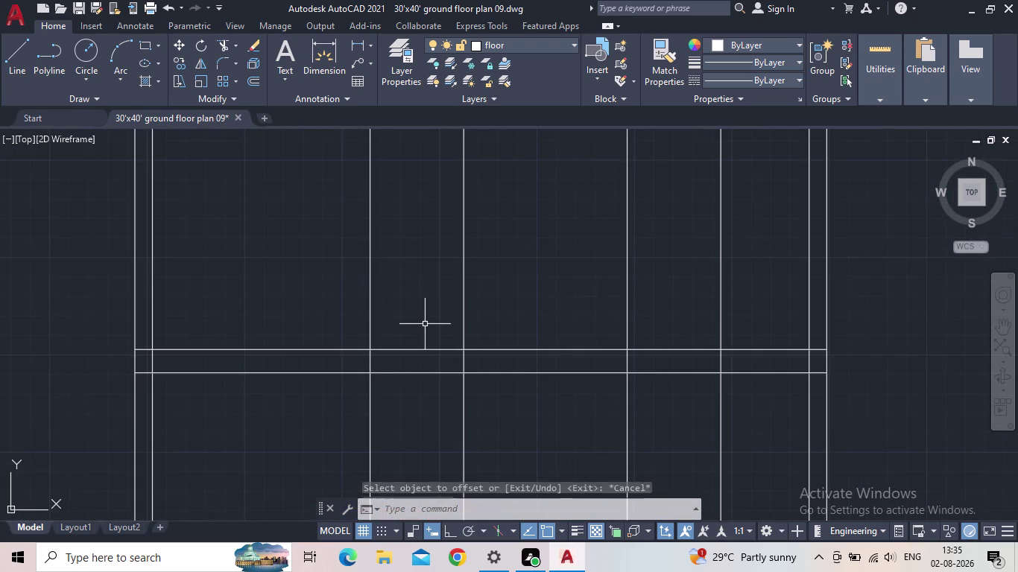
click(391, 75)
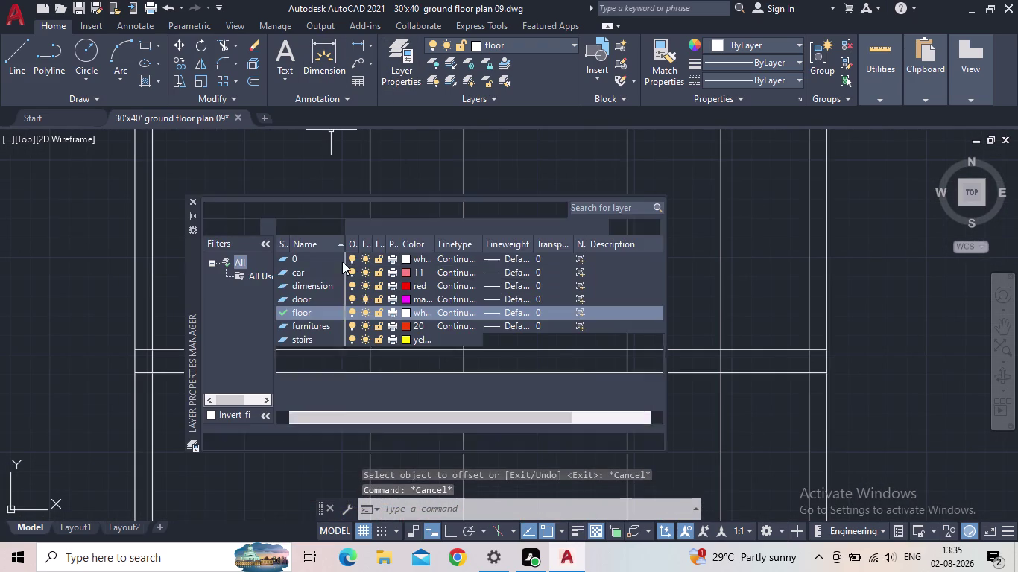
Make the magenta door layer current.
double_click(281, 298)
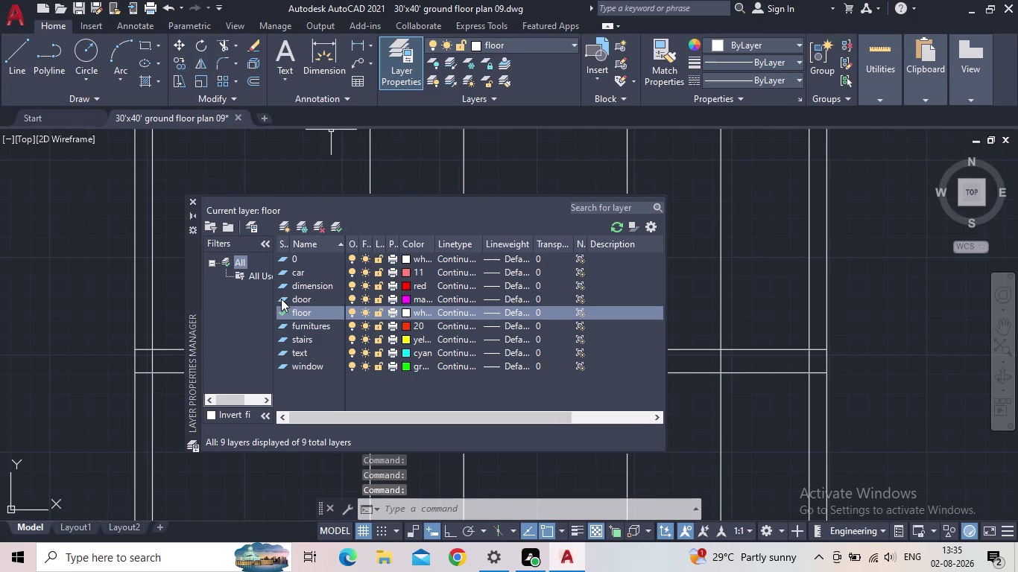
click(194, 201)
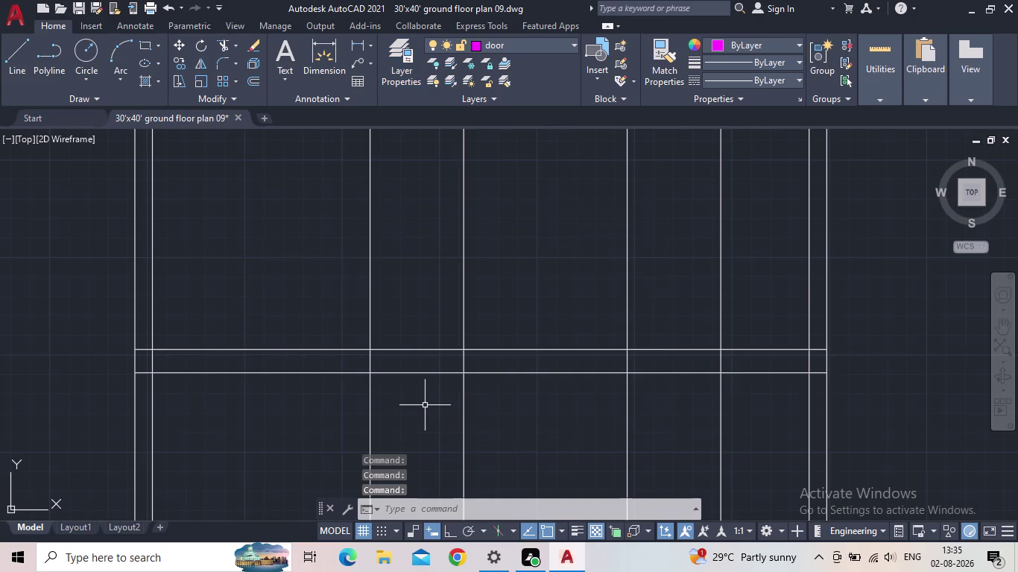
key(space)
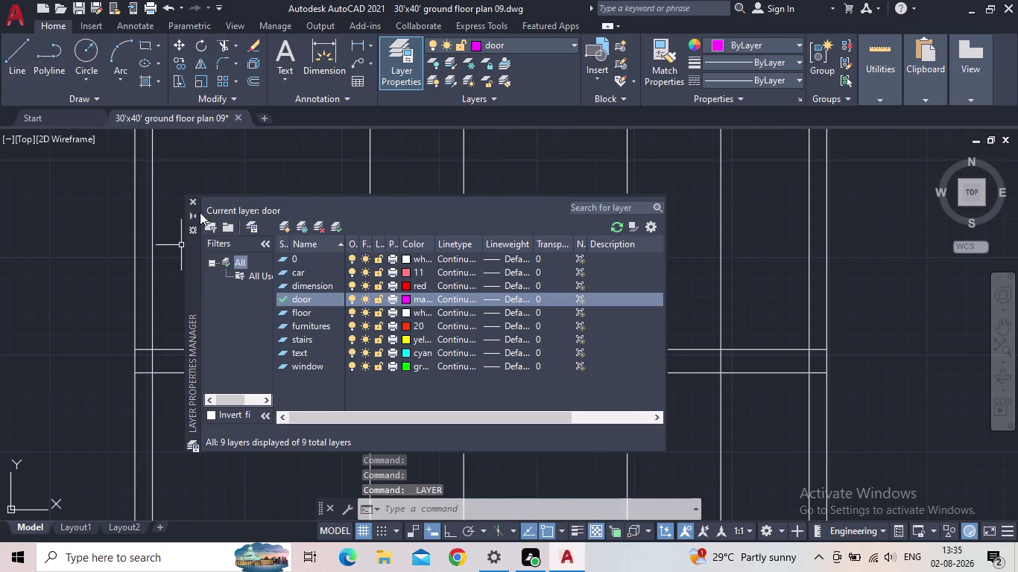
click(191, 200)
Draw the 7'-tall door rectangle on the wall base line using LINE with Ortho.
click(16, 52)
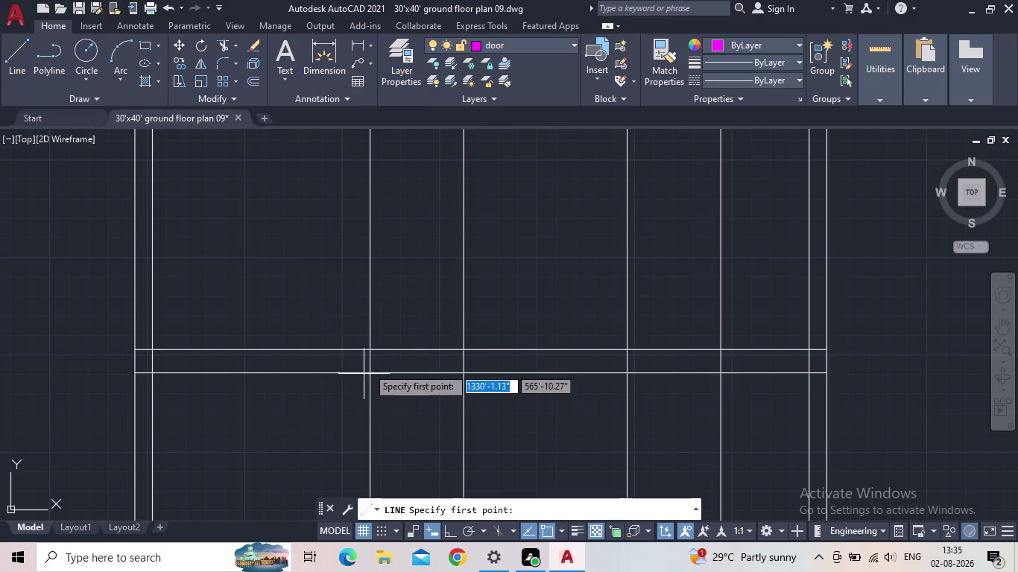
click(370, 352)
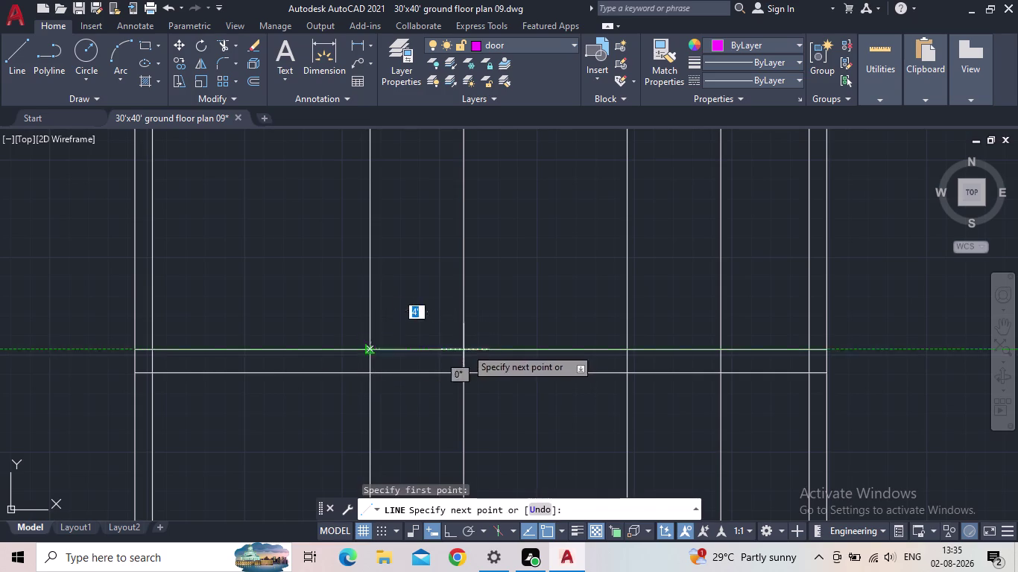
click(463, 349)
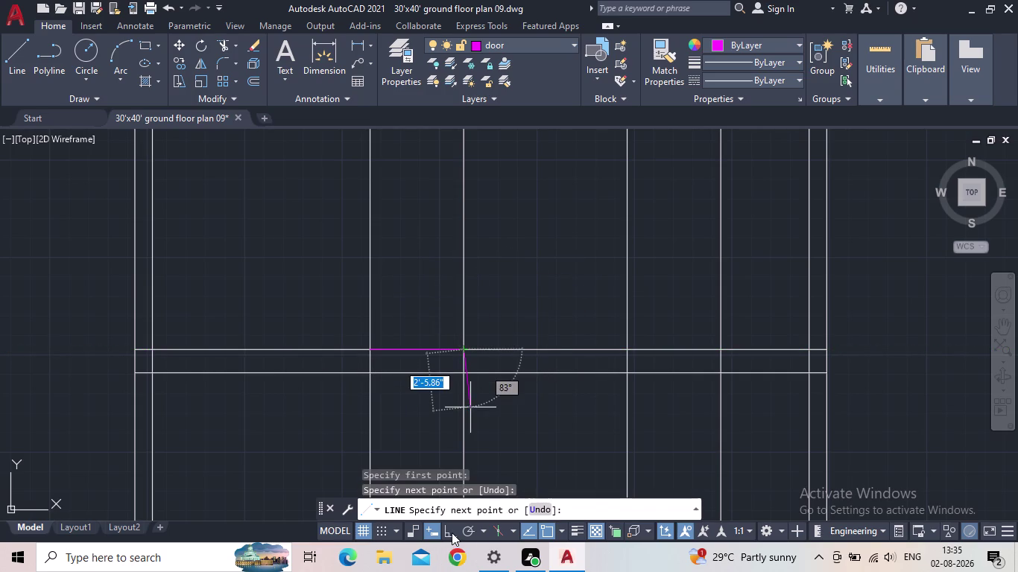
click(451, 533)
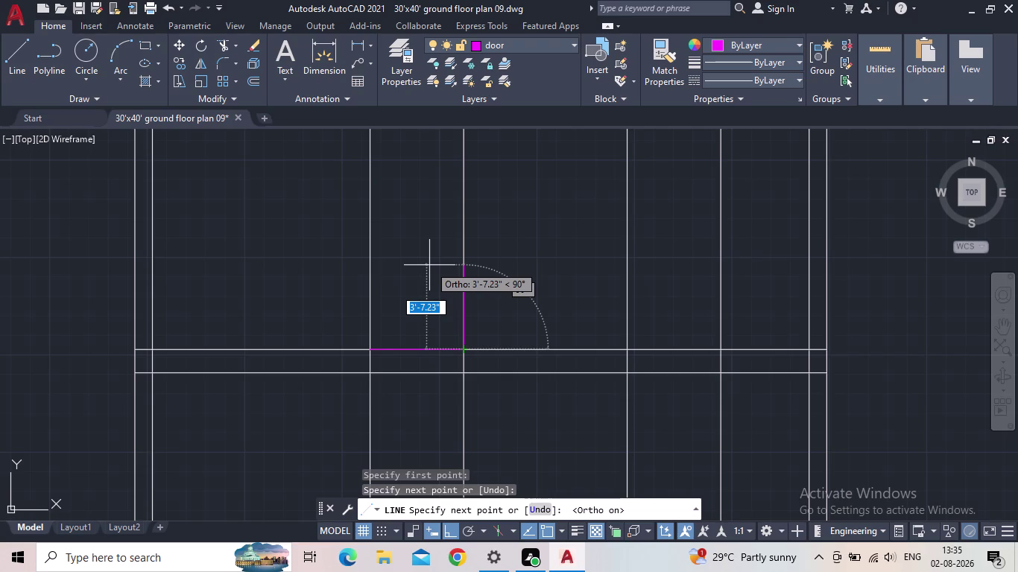
text(7')
key(Return)
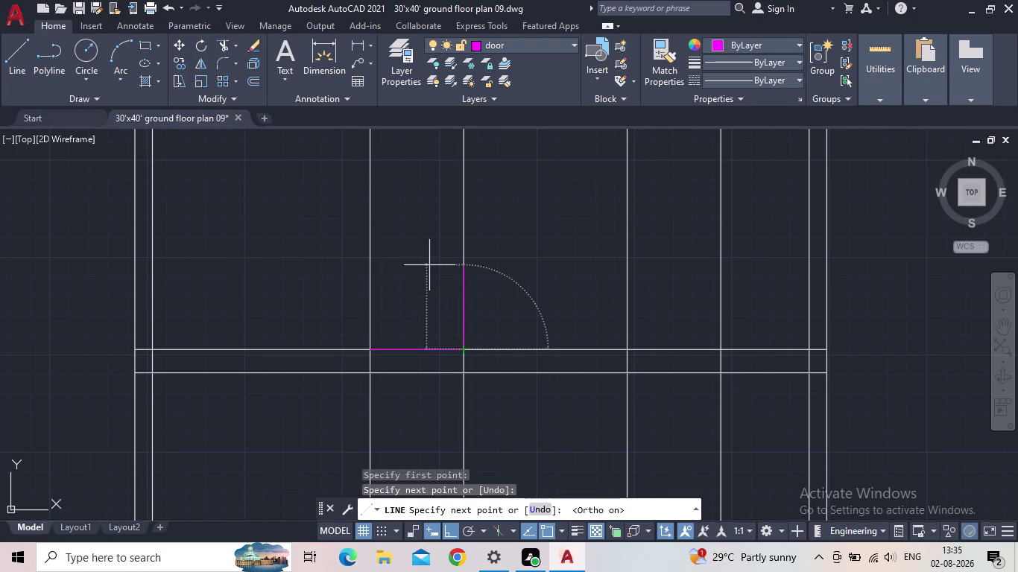
click(367, 184)
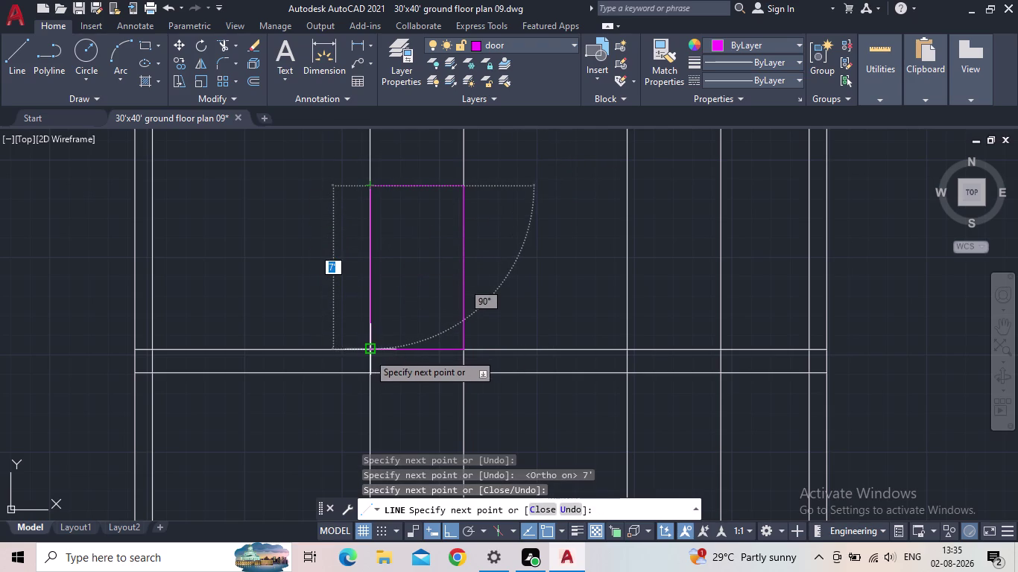
click(369, 353)
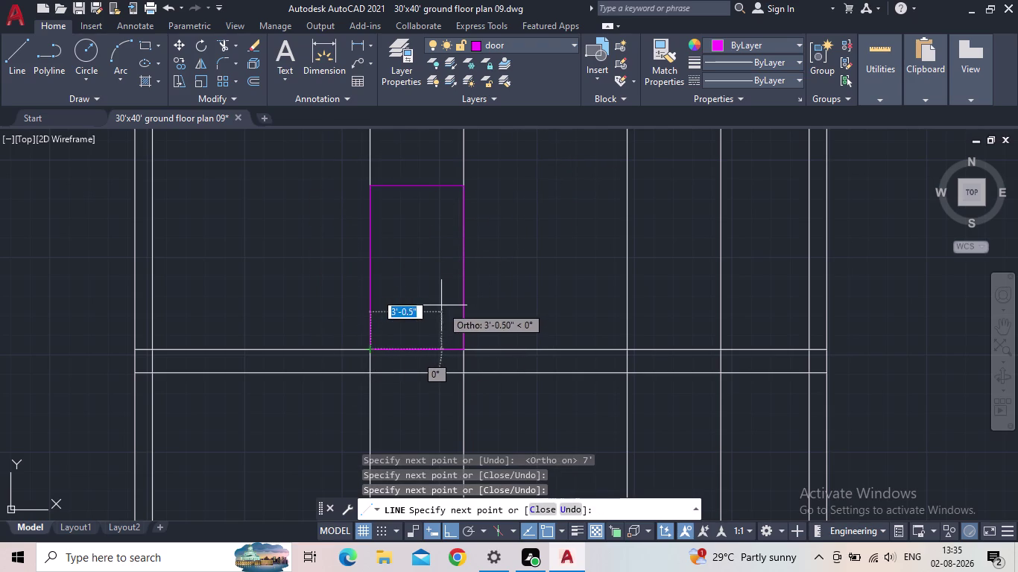
key(Escape)
Try selecting the door outline edges, then clear the selection.
middle_drag(431, 262, 418, 291)
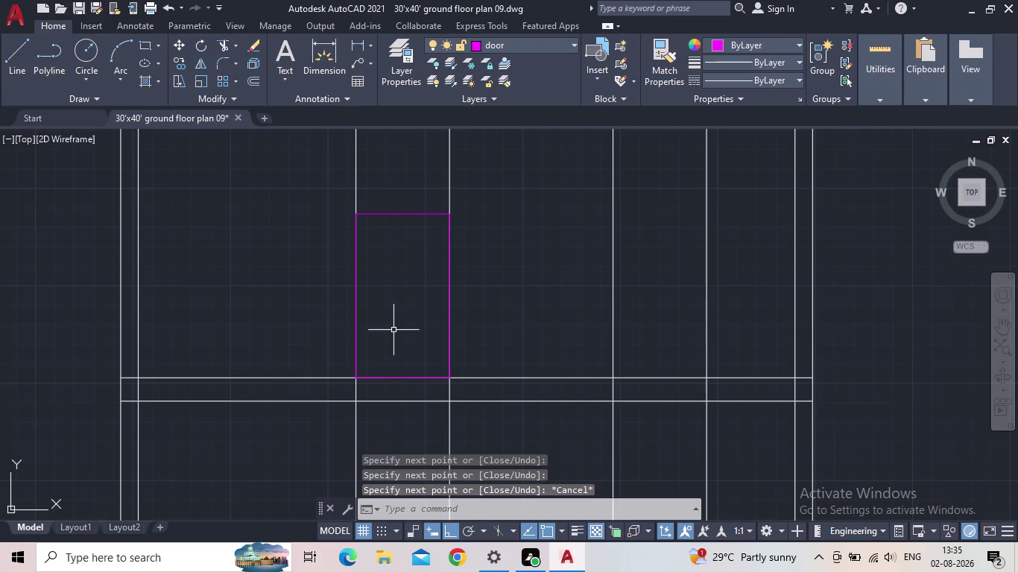
drag(406, 270, 404, 245)
click(382, 168)
drag(373, 273, 365, 272)
click(342, 272)
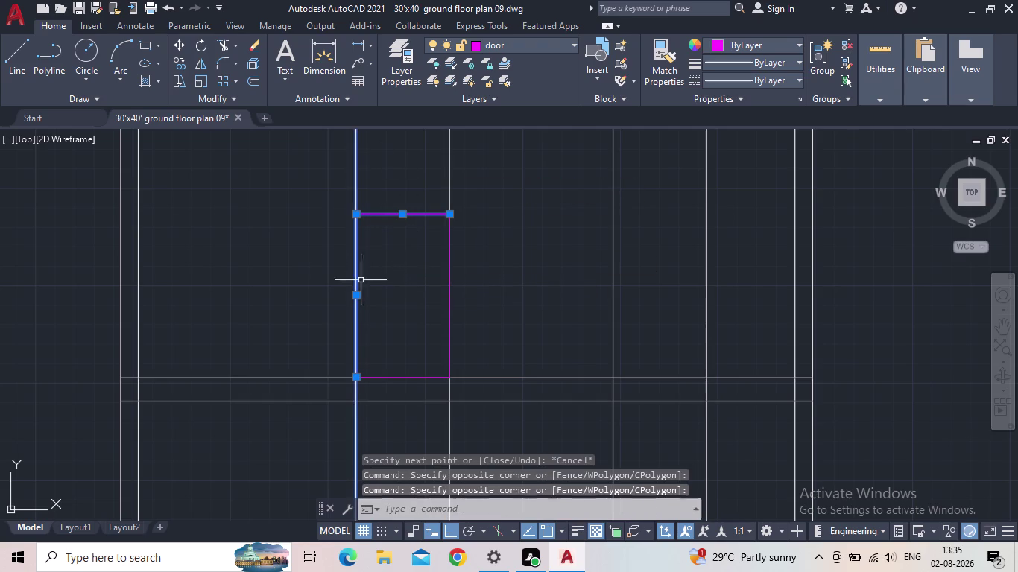
key(Escape)
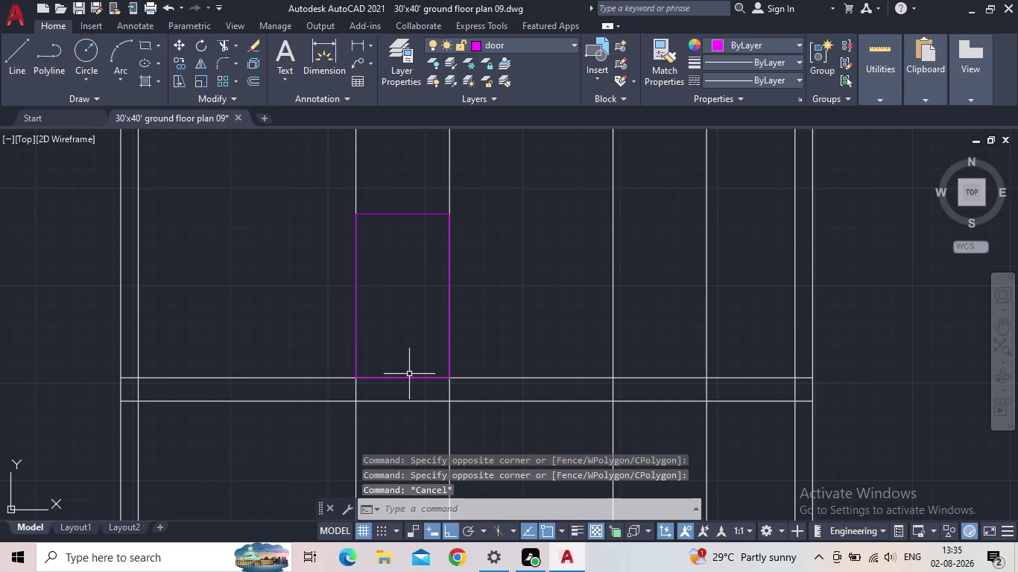
Join the door's four edges into one polyline.
click(408, 375)
click(367, 346)
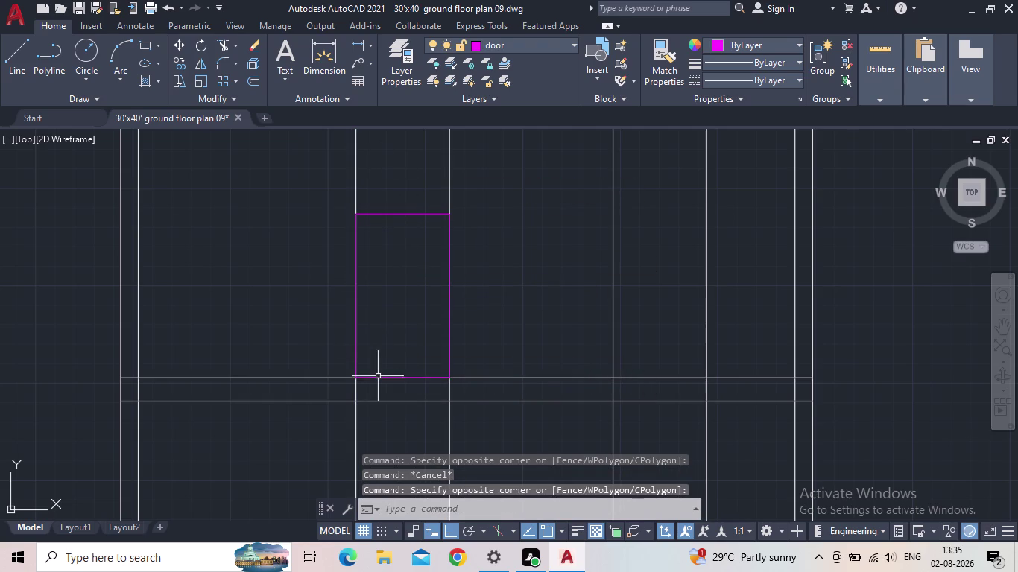
click(379, 378)
click(354, 352)
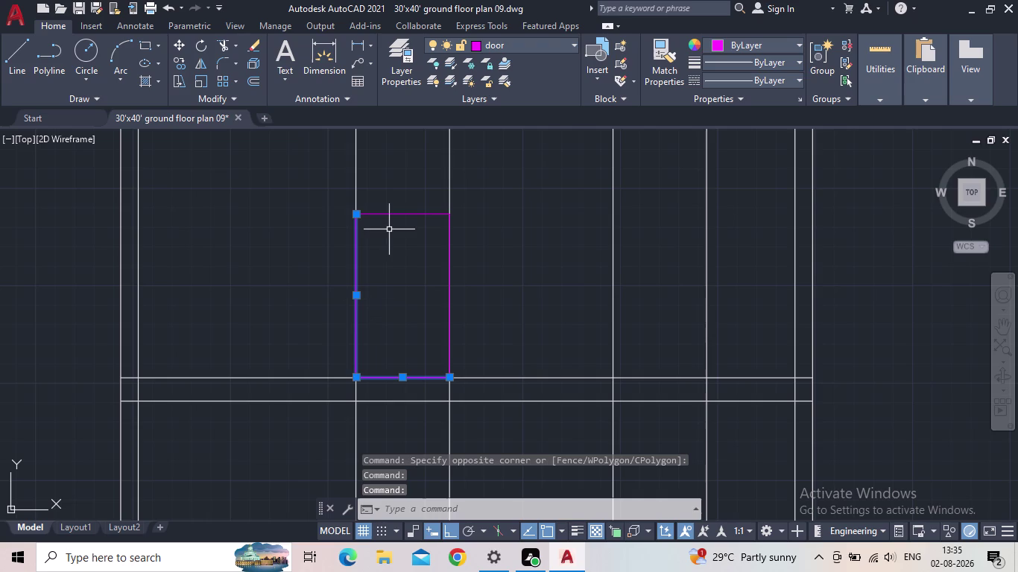
click(388, 214)
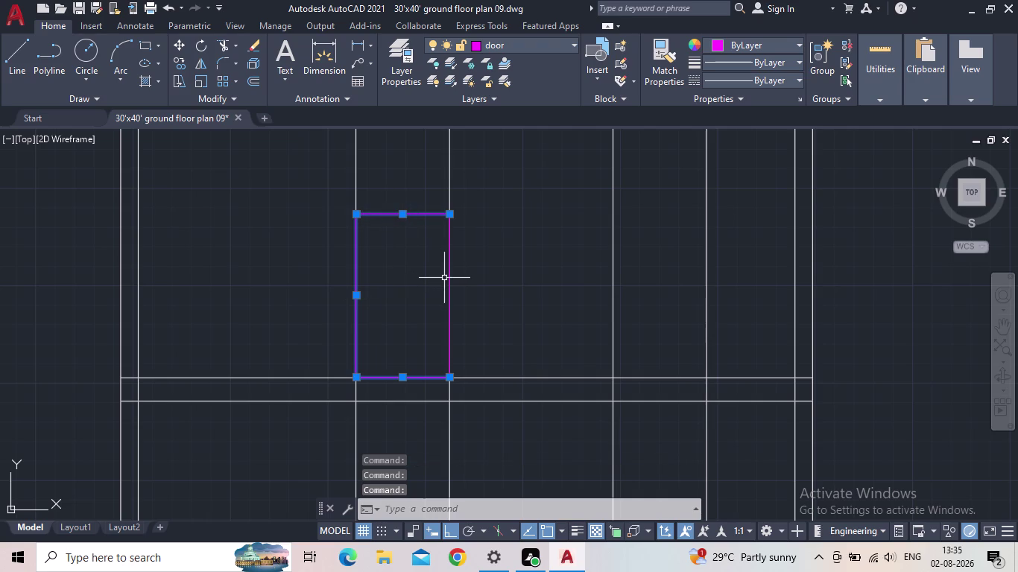
click(449, 280)
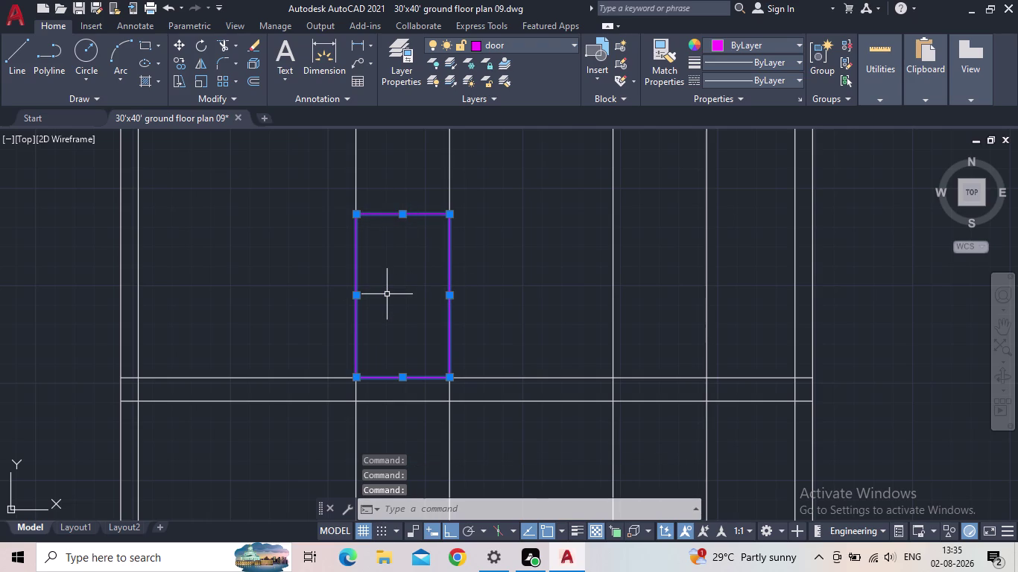
key(j)
key(Return)
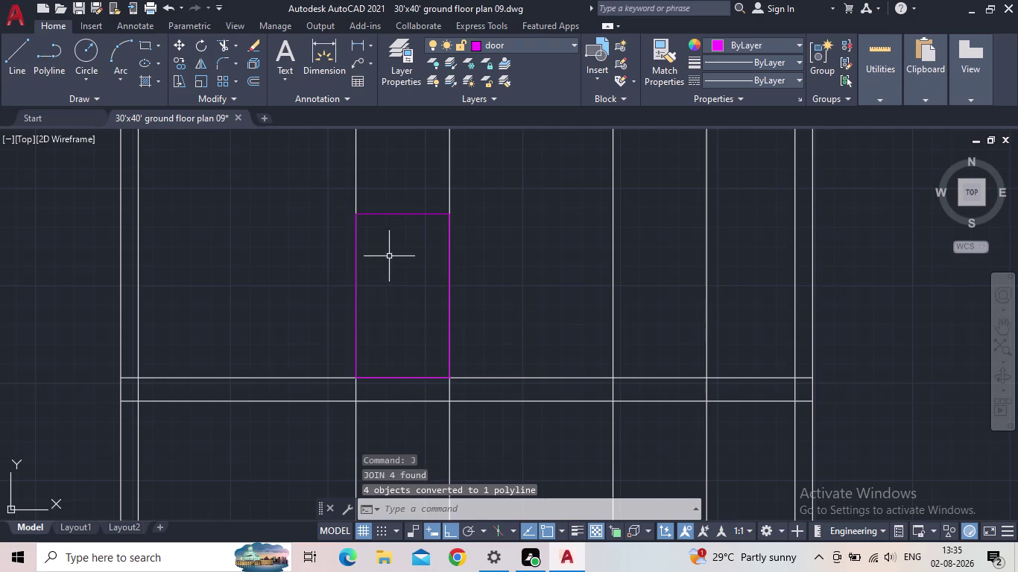
drag(390, 257, 391, 240)
click(386, 204)
key(Escape)
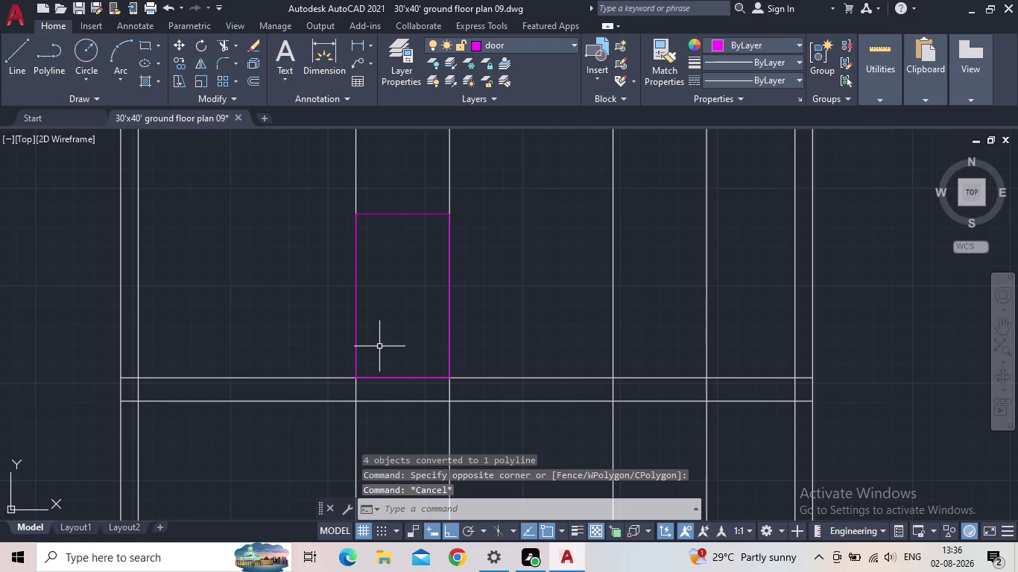
Offset the door outline 1" inward.
key(o)
key(Return)
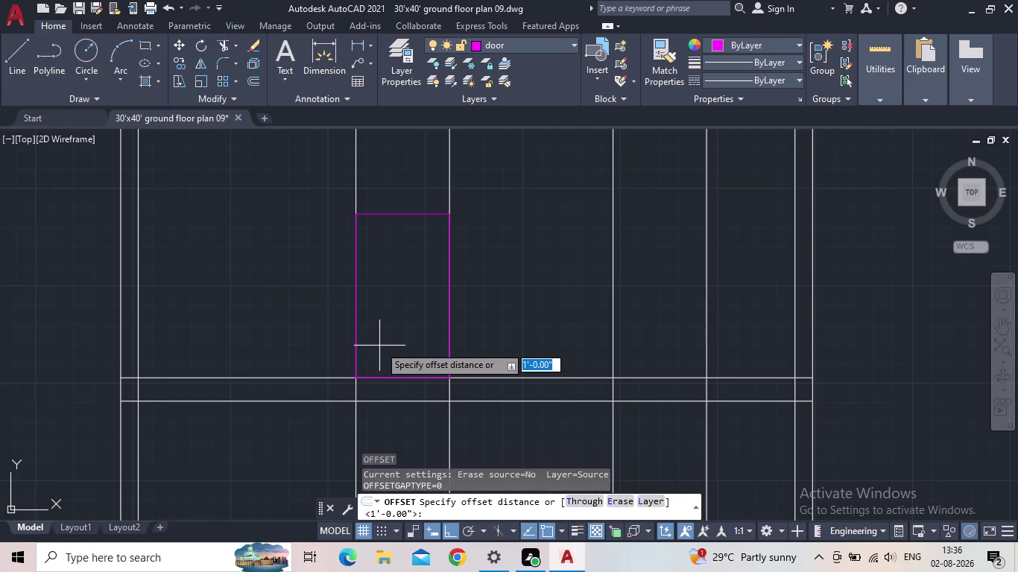
text(1")
key(Return)
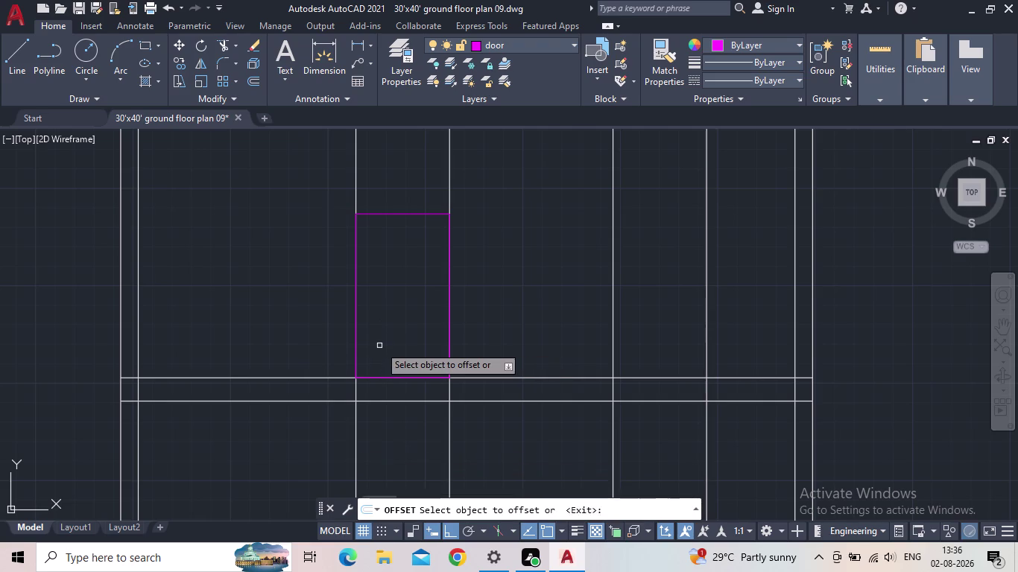
click(405, 214)
click(402, 246)
Offset the newest door outline a second 1" inward.
scroll(up, 3)
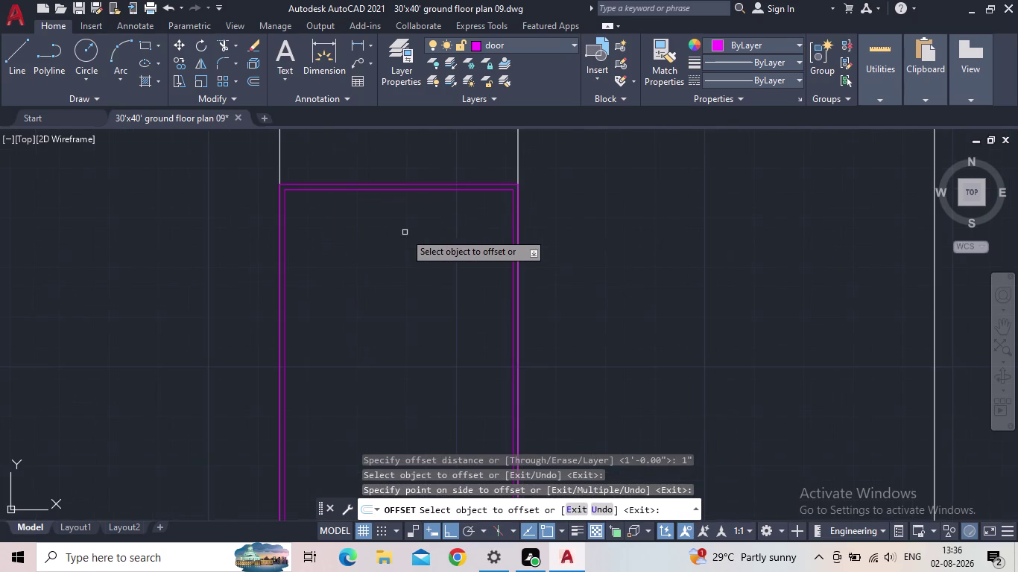
middle_drag(401, 217, 393, 237)
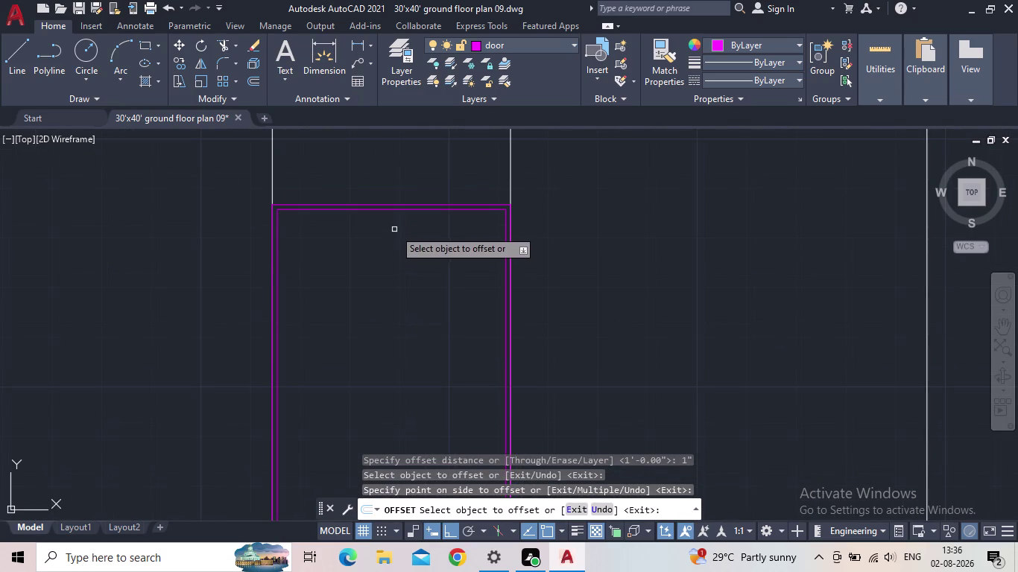
drag(403, 209, 399, 217)
click(395, 258)
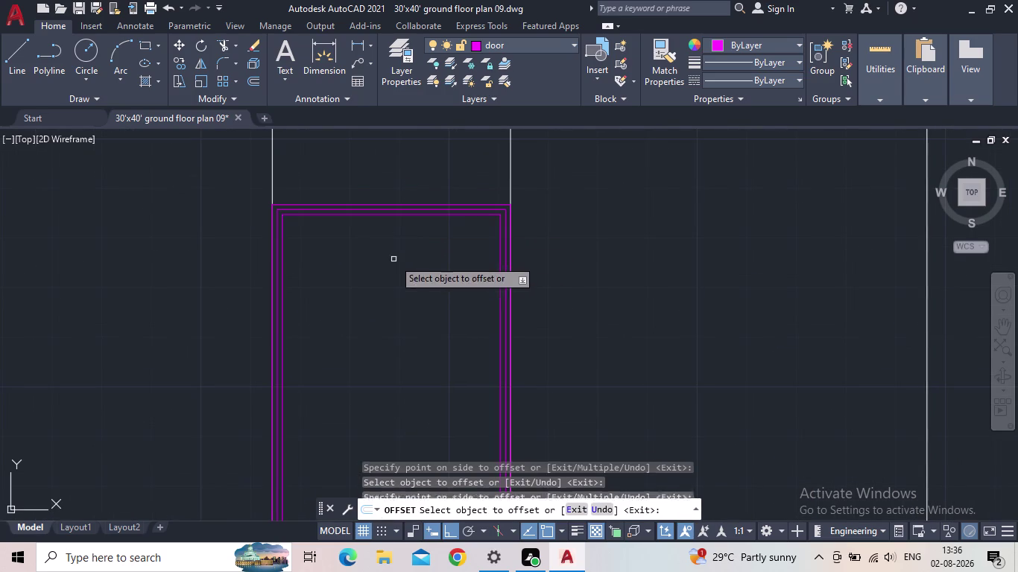
scroll(down, 3)
middle_drag(369, 291, 376, 255)
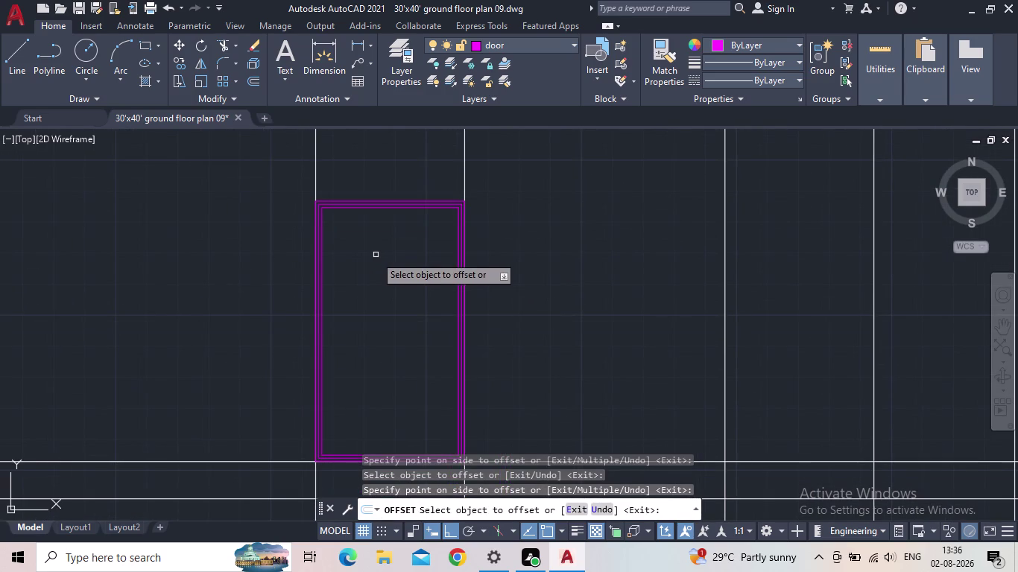
middle_click(369, 267)
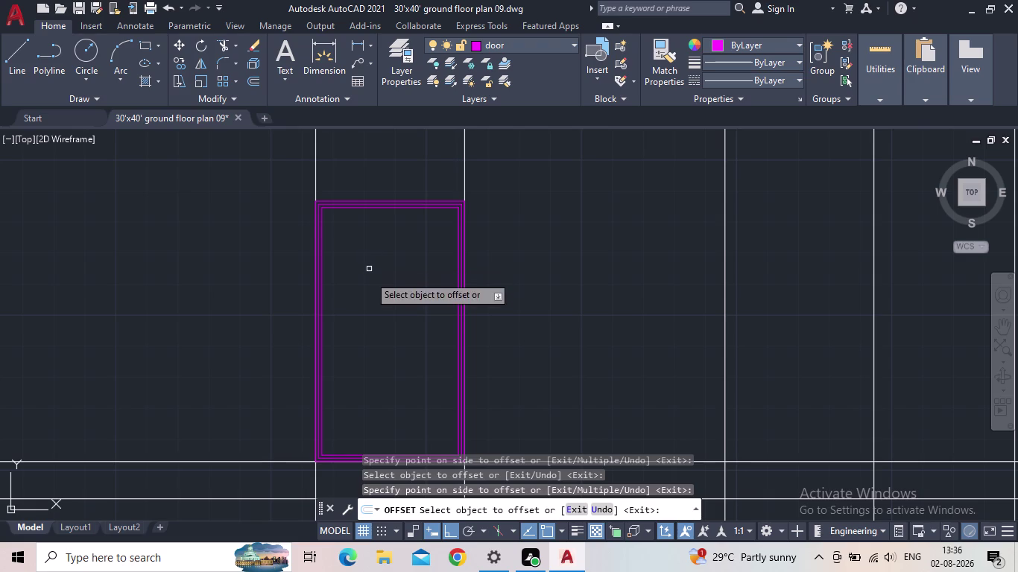
middle_drag(371, 291, 386, 250)
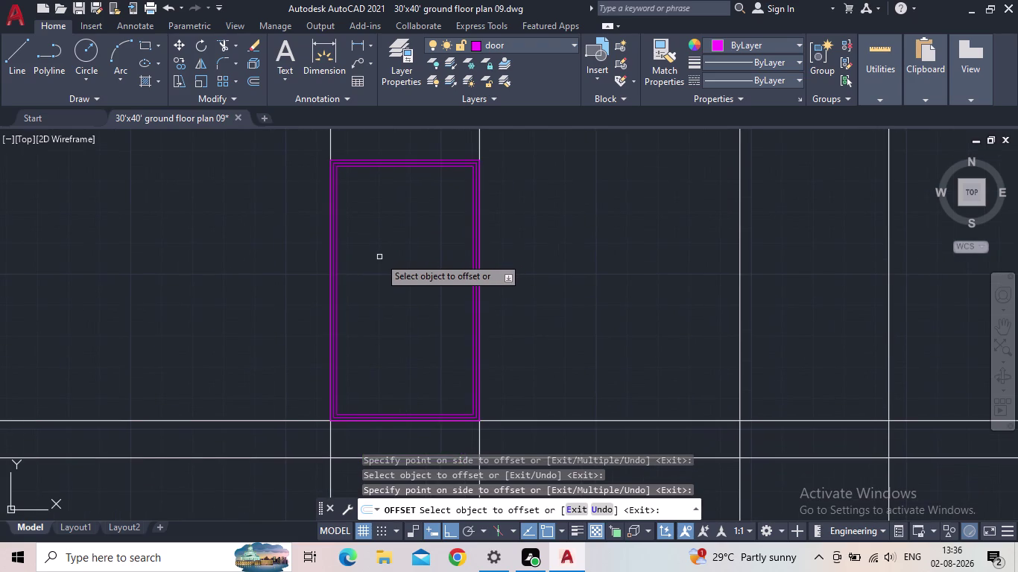
scroll(up, 3)
scroll(down, 3)
middle_drag(379, 264, 376, 287)
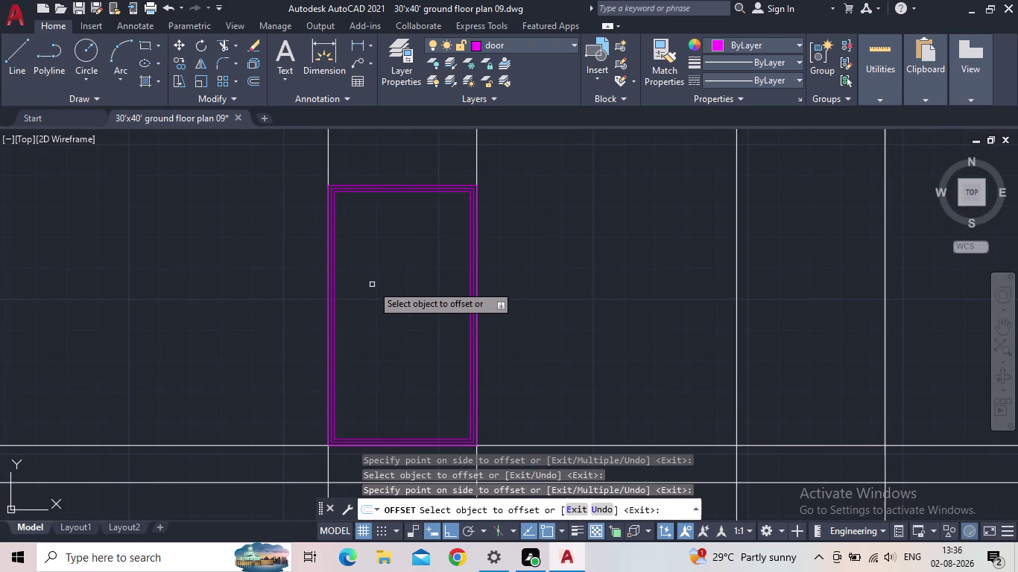
Try a 5" offset of a door outline, then cancel it.
key(o)
key(Return)
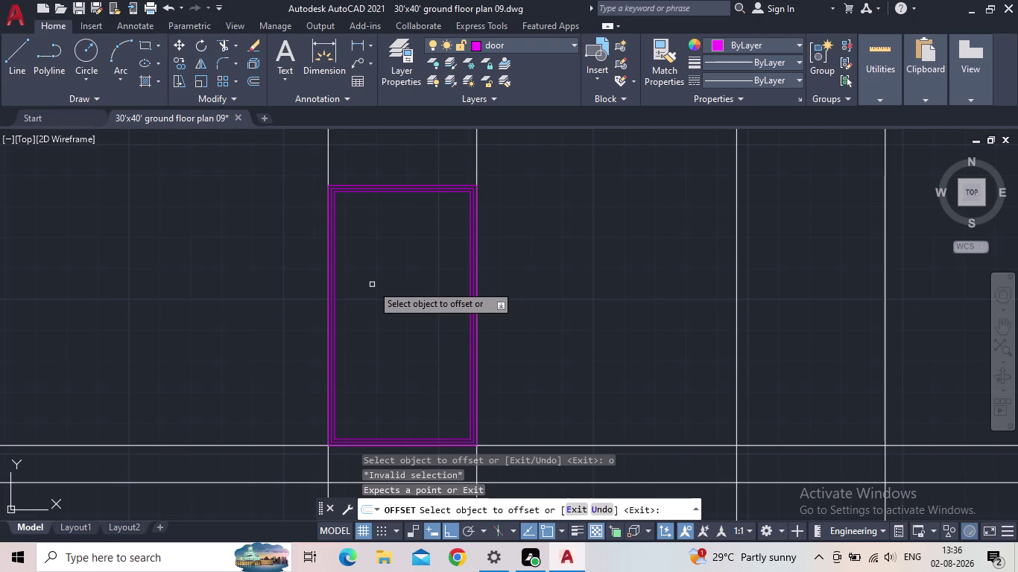
text(5)
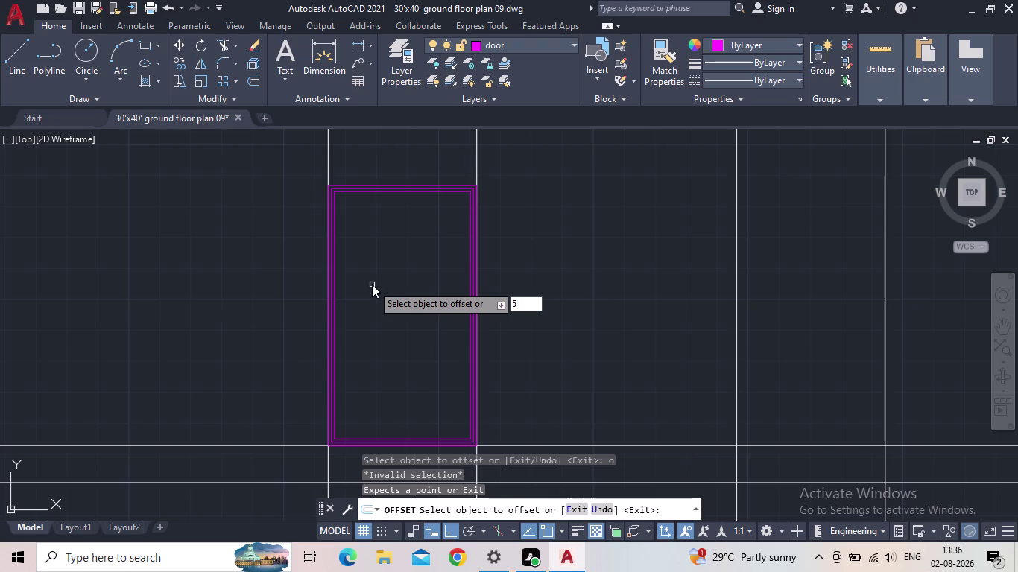
text(")
key(Return)
scroll(up, 3)
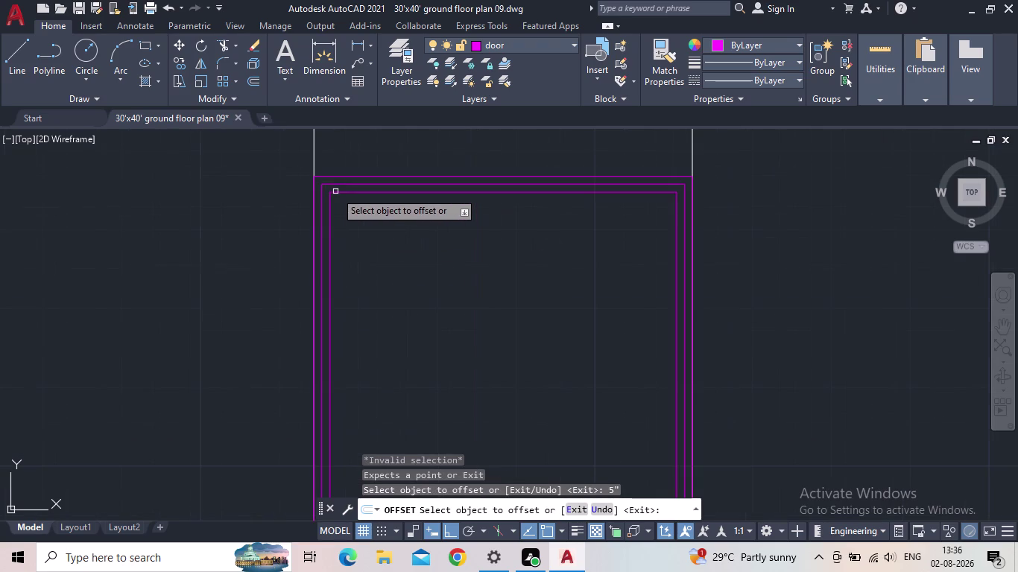
click(346, 194)
click(346, 192)
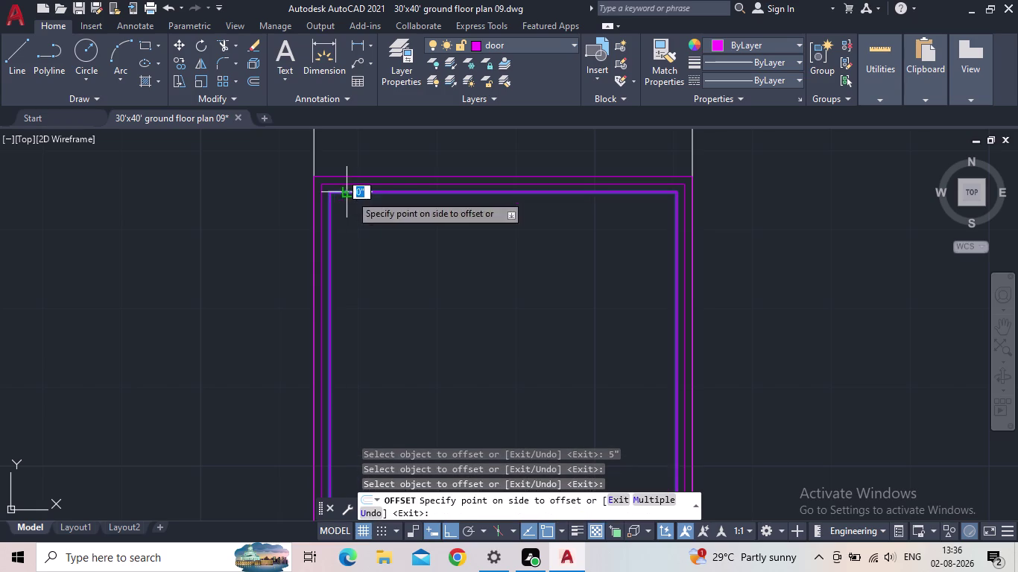
key(Escape)
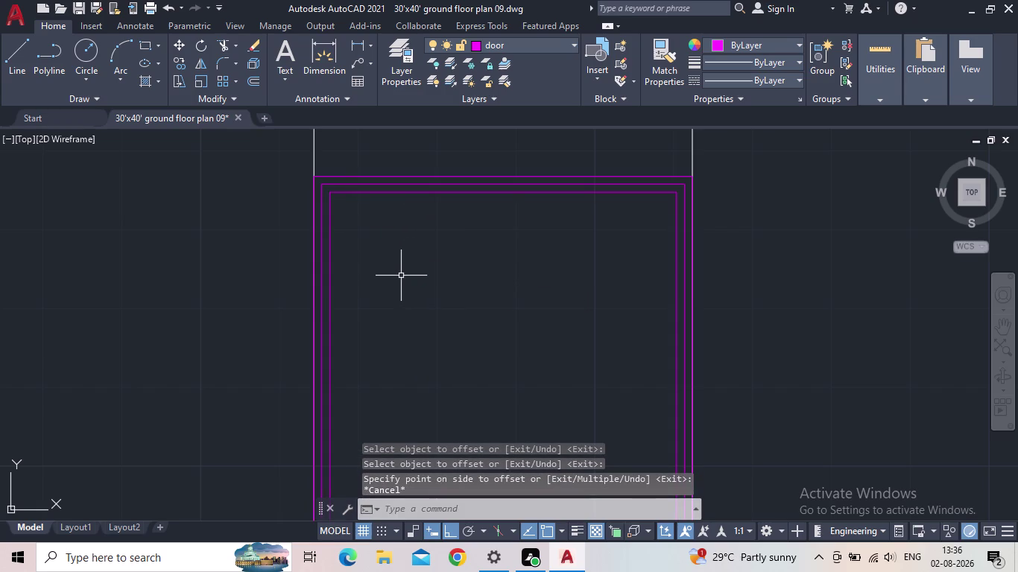
Try a 1.5' offset of the inner door outline, then cancel it.
key(1)
text(.5)
text(')
key(Return)
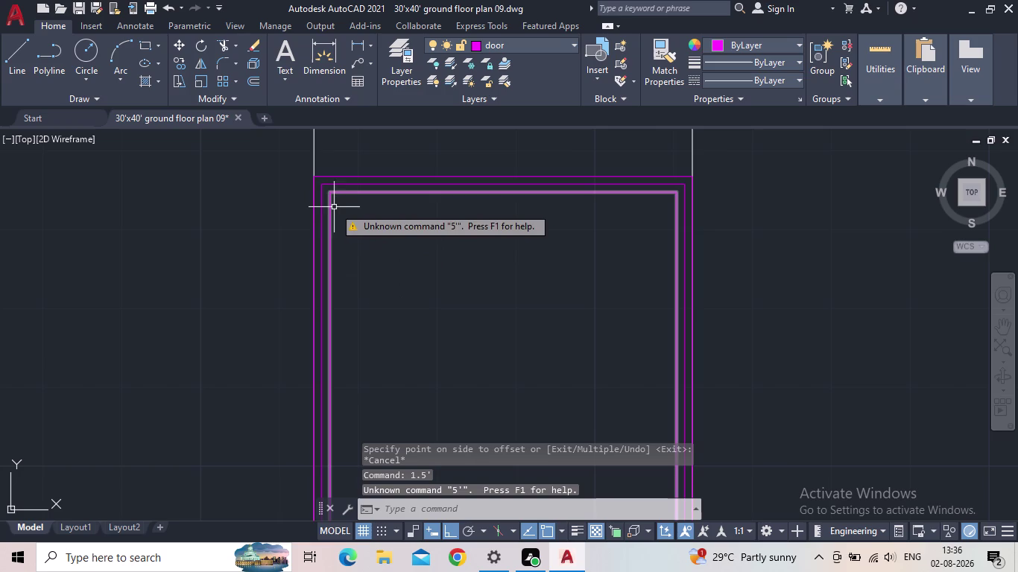
key(Escape)
key(o)
key(Return)
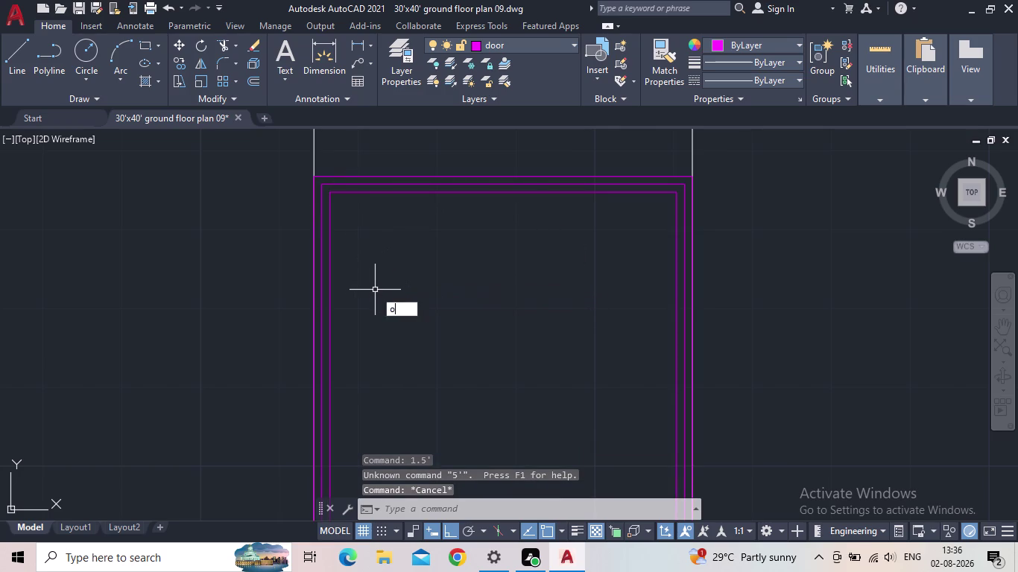
text(1.5')
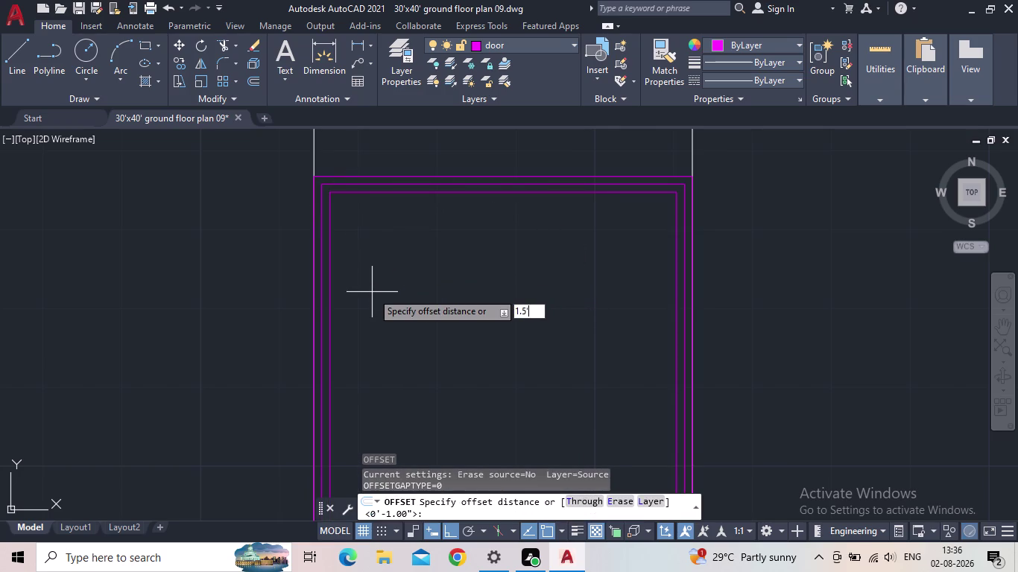
key(Return)
drag(344, 191, 354, 209)
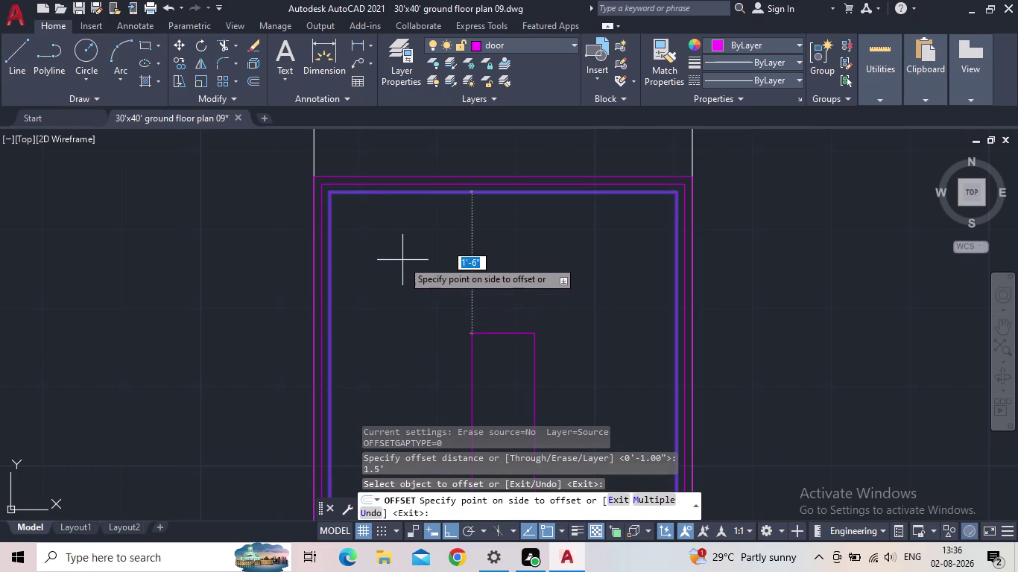
key(Escape)
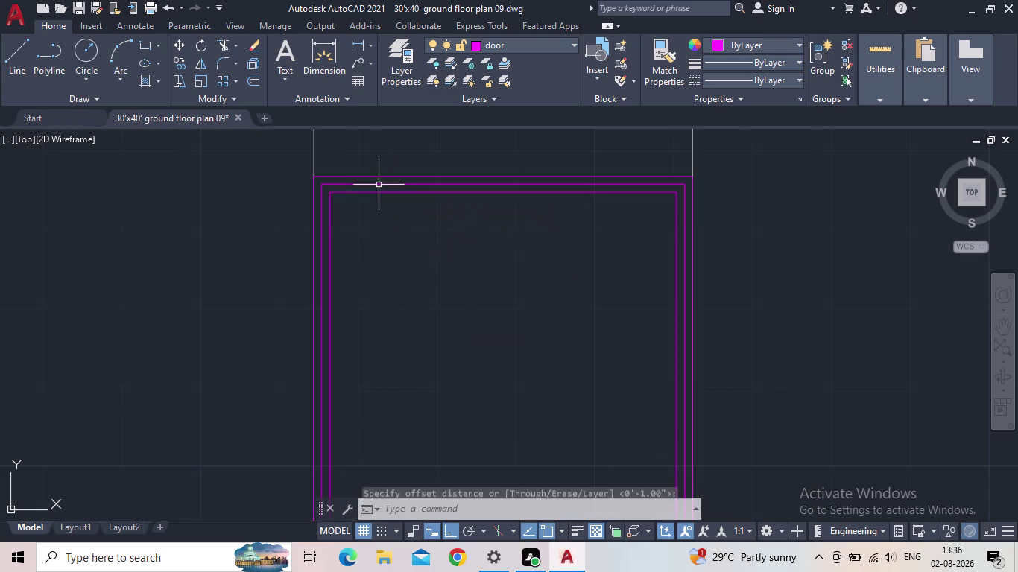
Offset the door frame 1' inward to form the inner panel.
key(o)
key(Return)
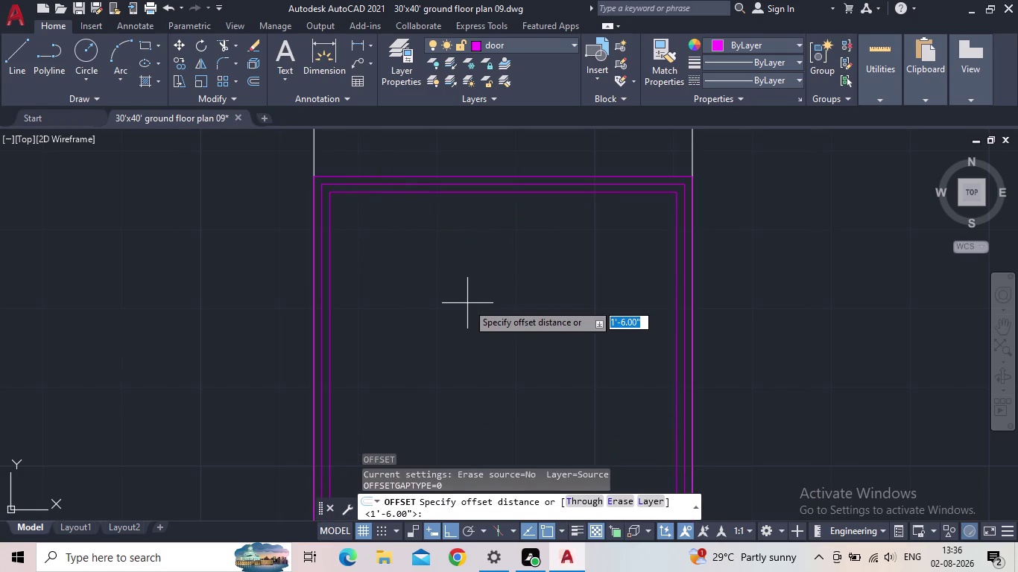
text(1')
key(Return)
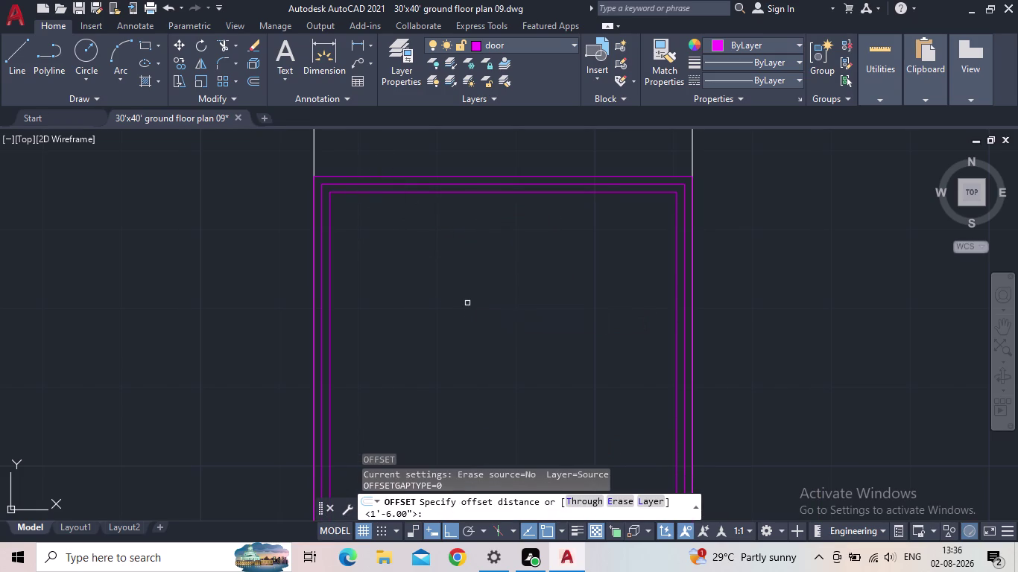
click(387, 192)
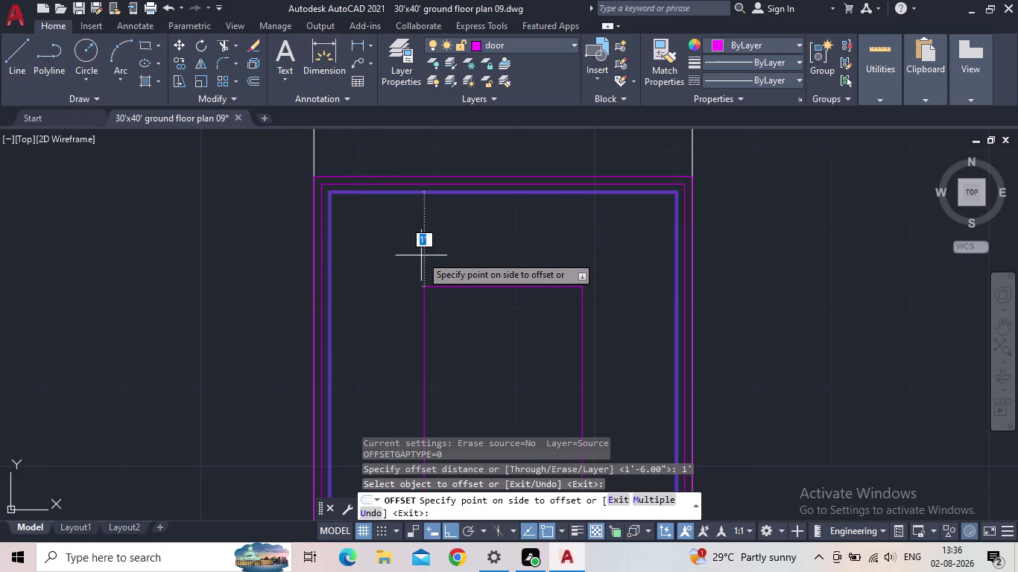
scroll(down, 3)
middle_drag(430, 257, 450, 196)
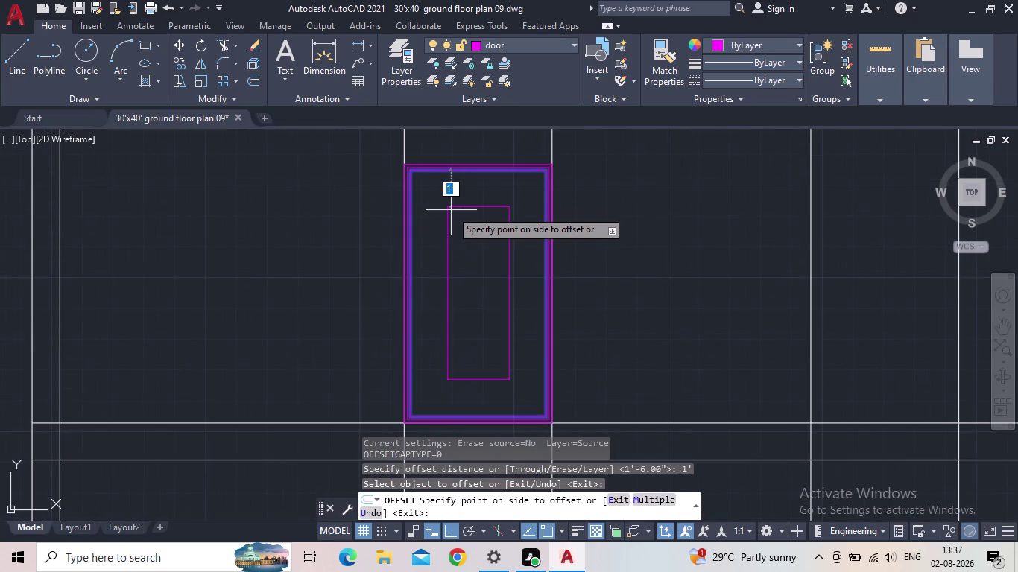
click(451, 211)
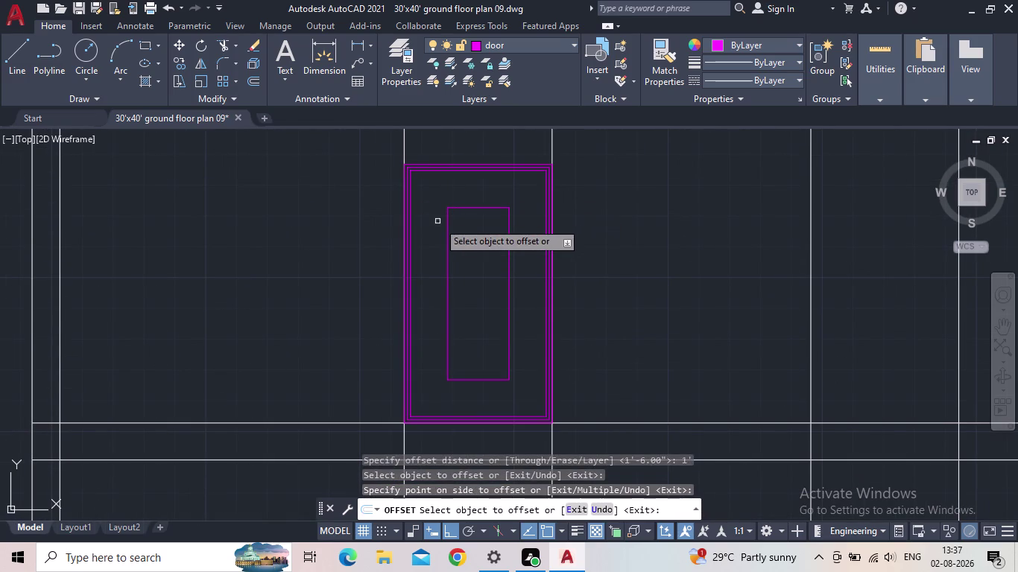
key(Escape)
middle_drag(469, 276, 470, 297)
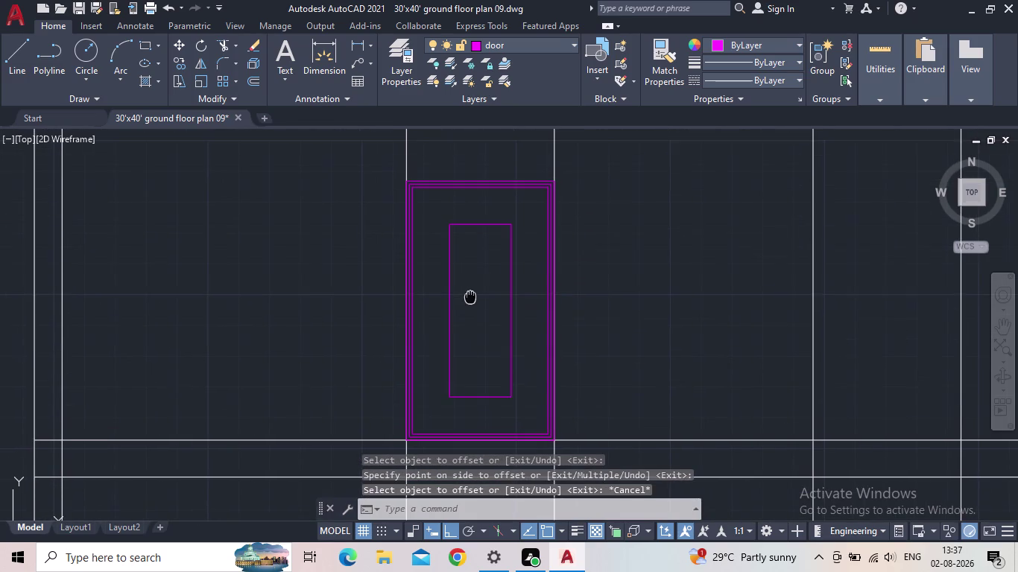
middle_drag(470, 298, 469, 304)
Offset the inner panel outline by 2" for a double-lined panel.
key(o)
key(Return)
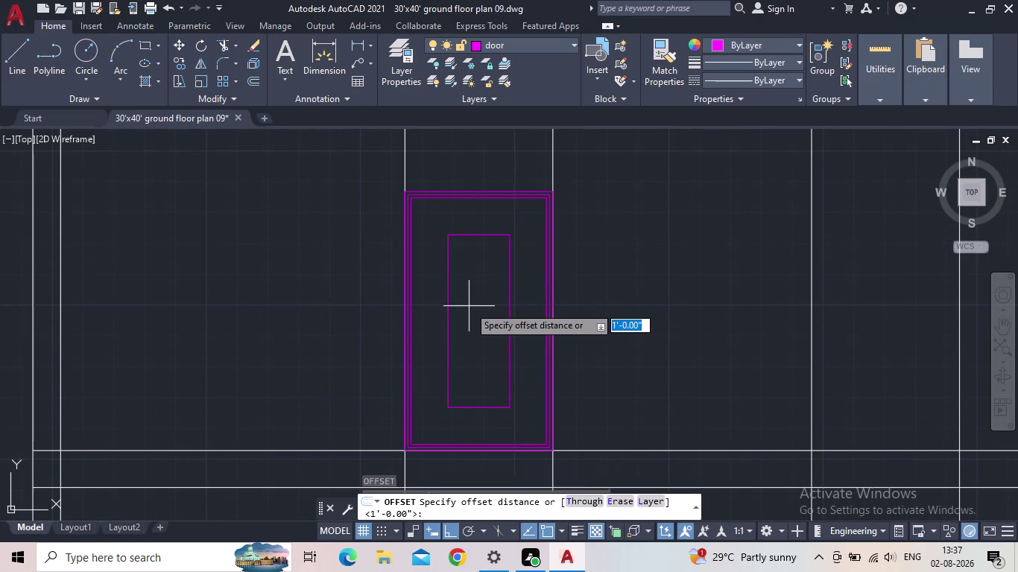
text(2")
key(Return)
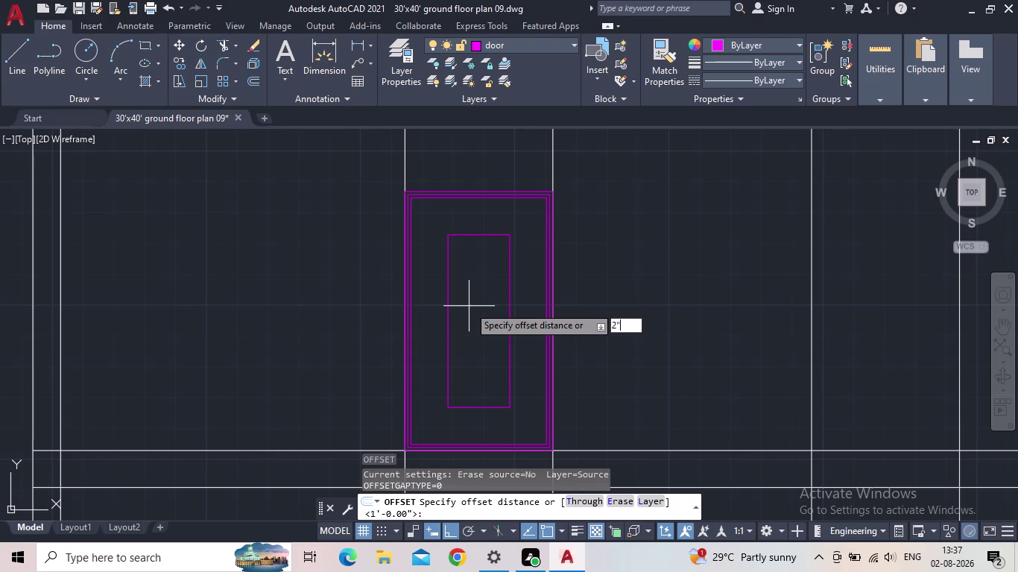
click(463, 235)
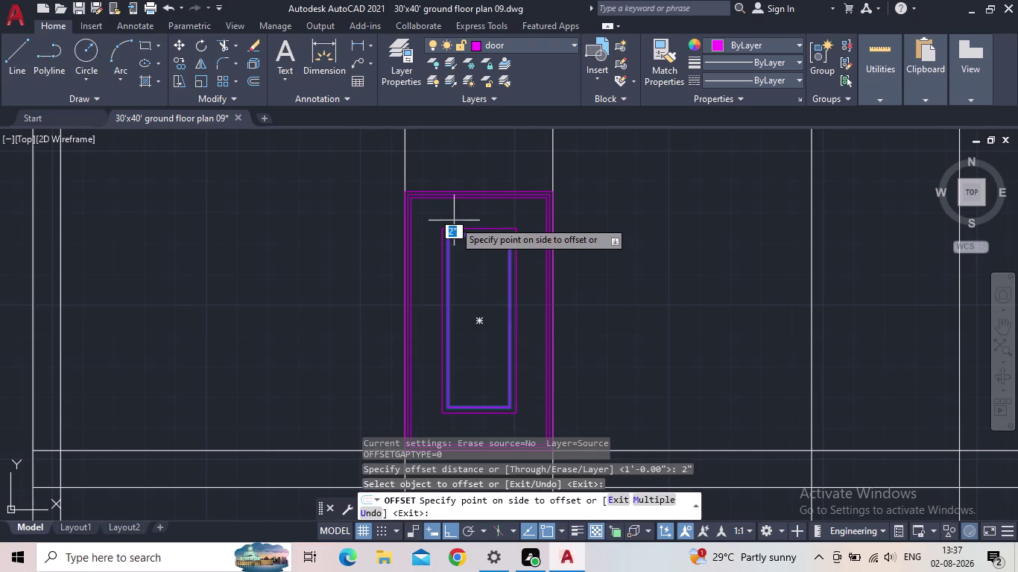
click(453, 218)
scroll(down, 3)
middle_drag(474, 371, 441, 357)
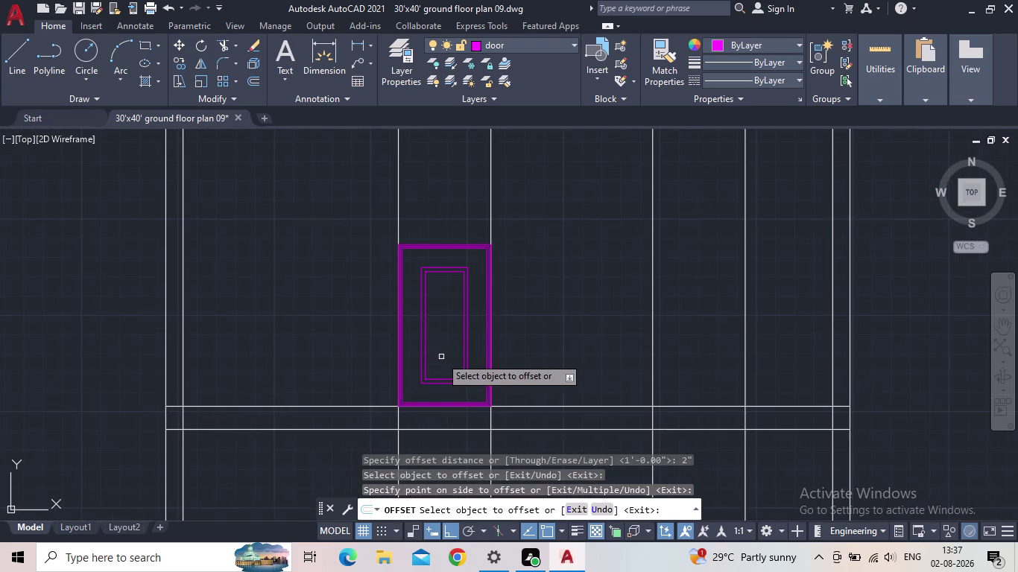
middle_drag(445, 384, 385, 384)
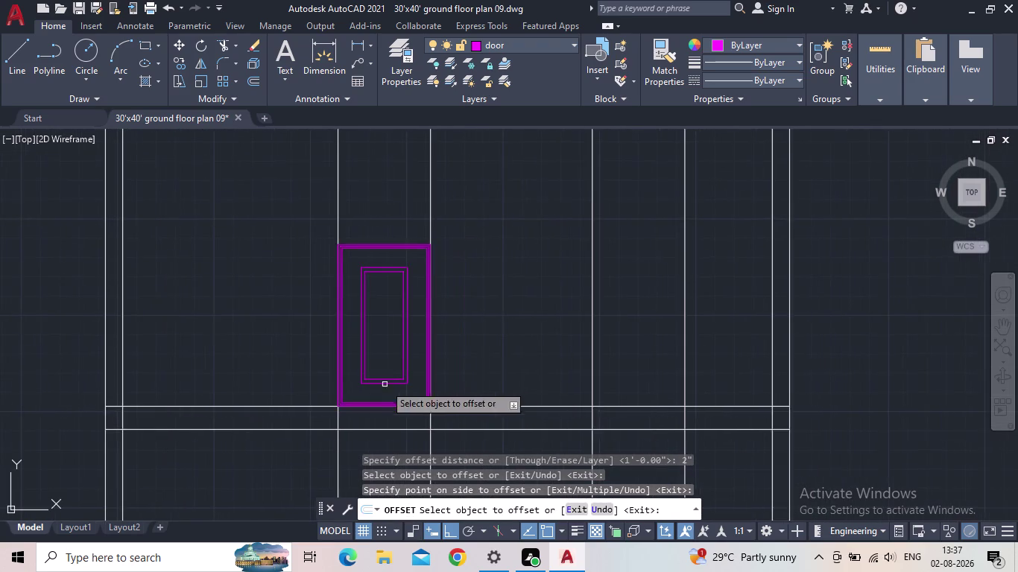
scroll(up, 3)
scroll(up, 3)
middle_drag(422, 301, 439, 309)
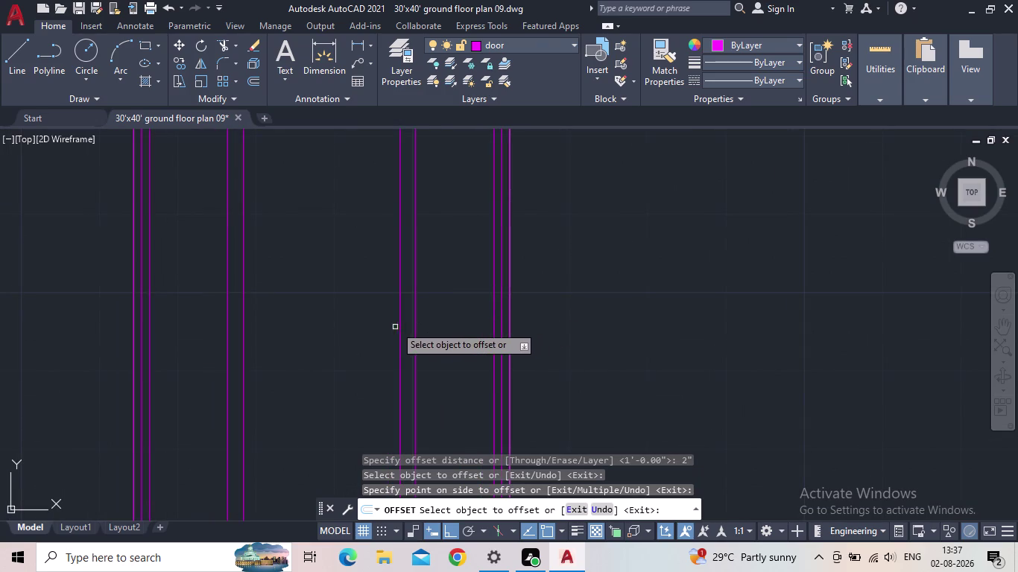
scroll(down, 3)
key(Escape)
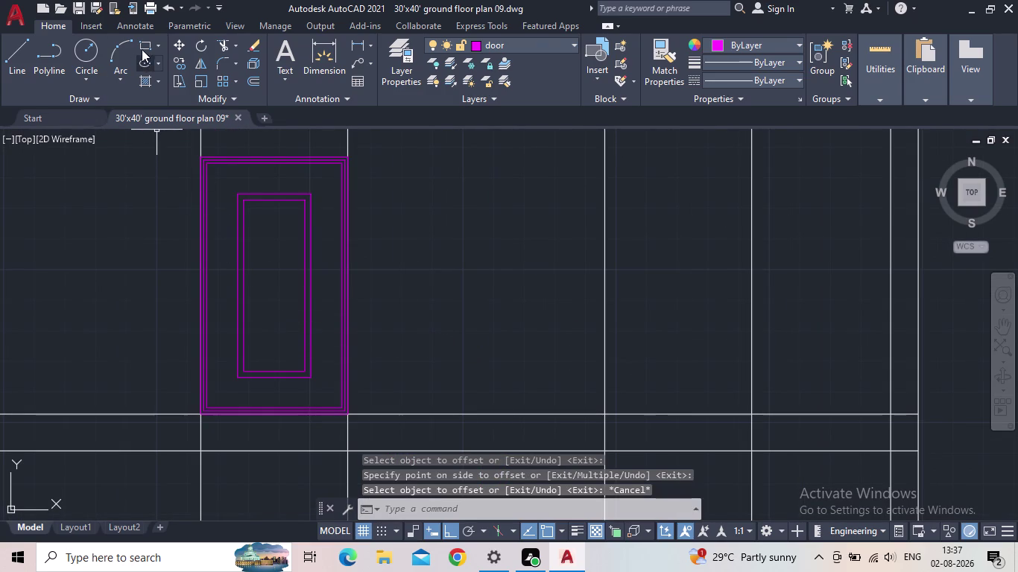
Attempt a rectangle beside the inner panel with the rectangle tool.
drag(143, 44, 147, 58)
scroll(up, 3)
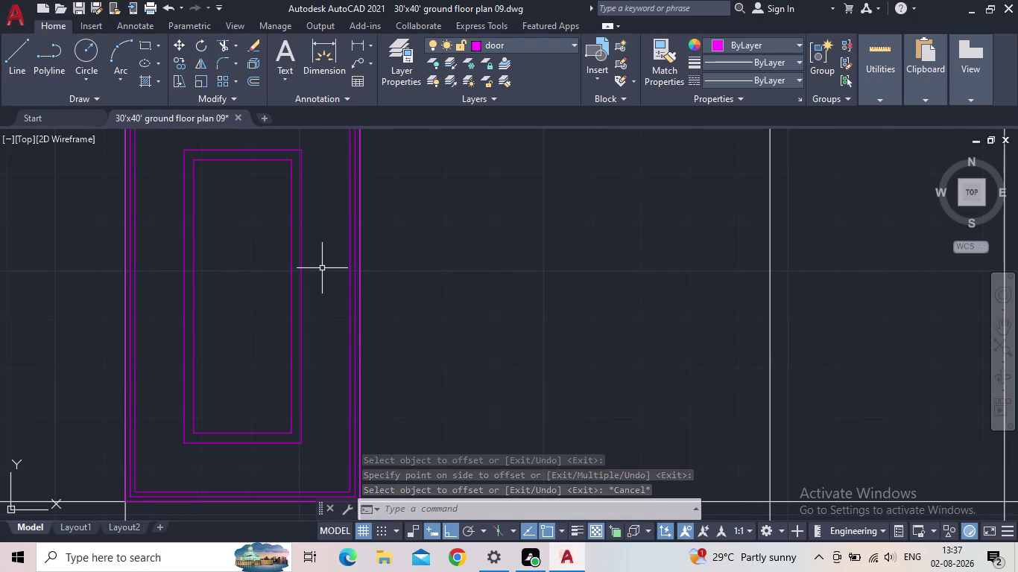
click(322, 269)
click(335, 306)
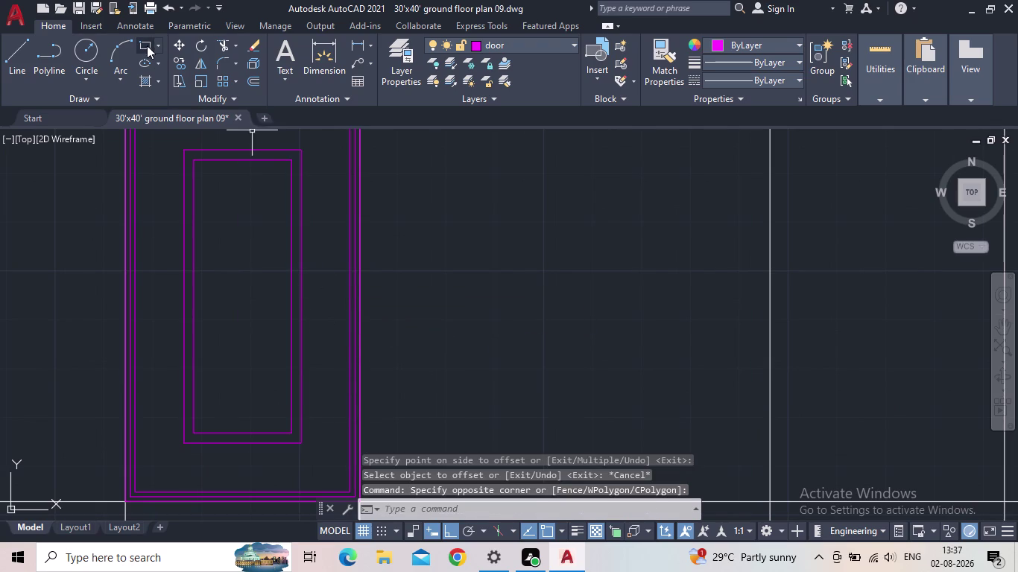
Draw the thin handle plate rectangle beside the panel.
click(147, 45)
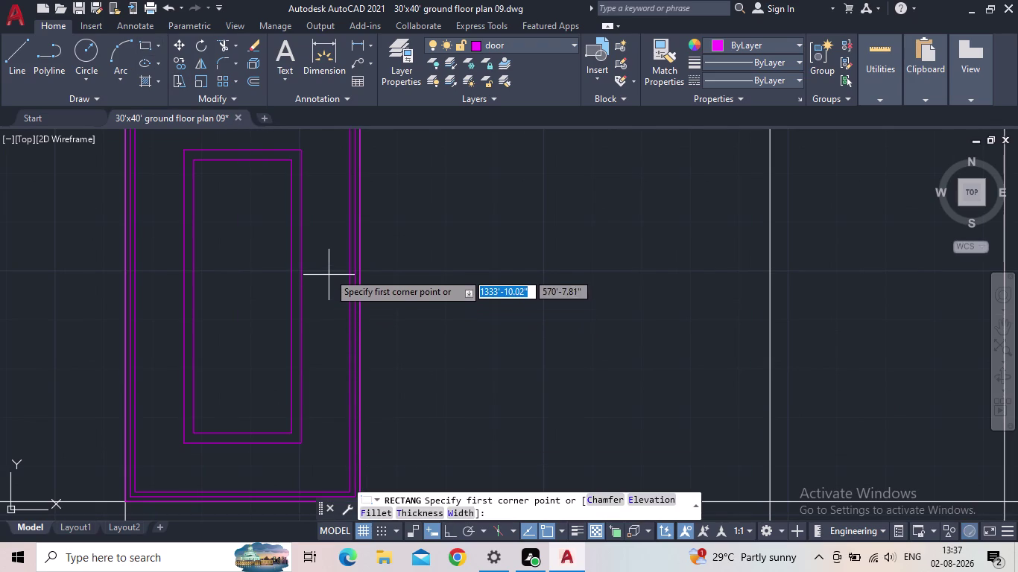
drag(321, 264, 322, 272)
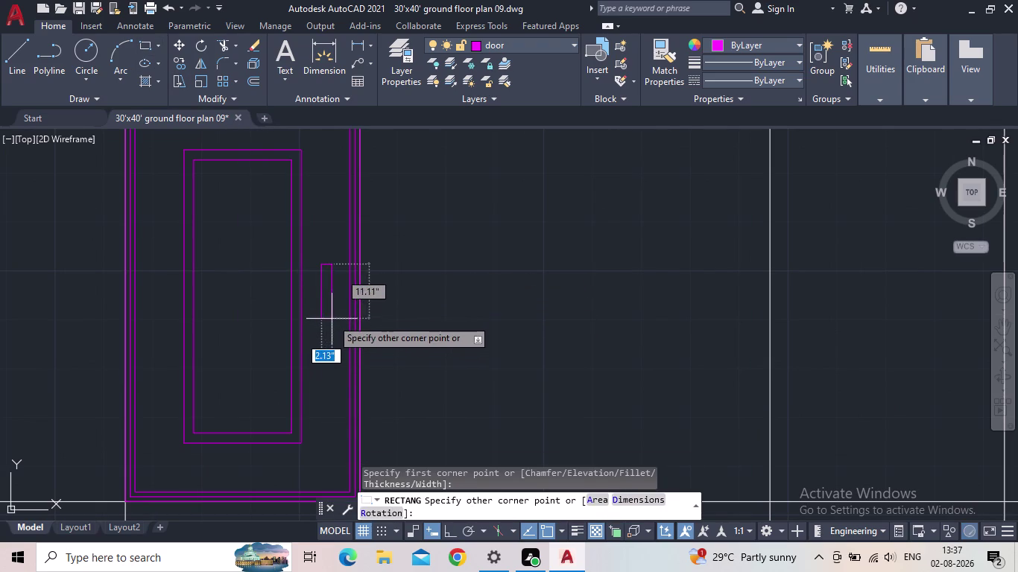
click(331, 307)
key(Escape)
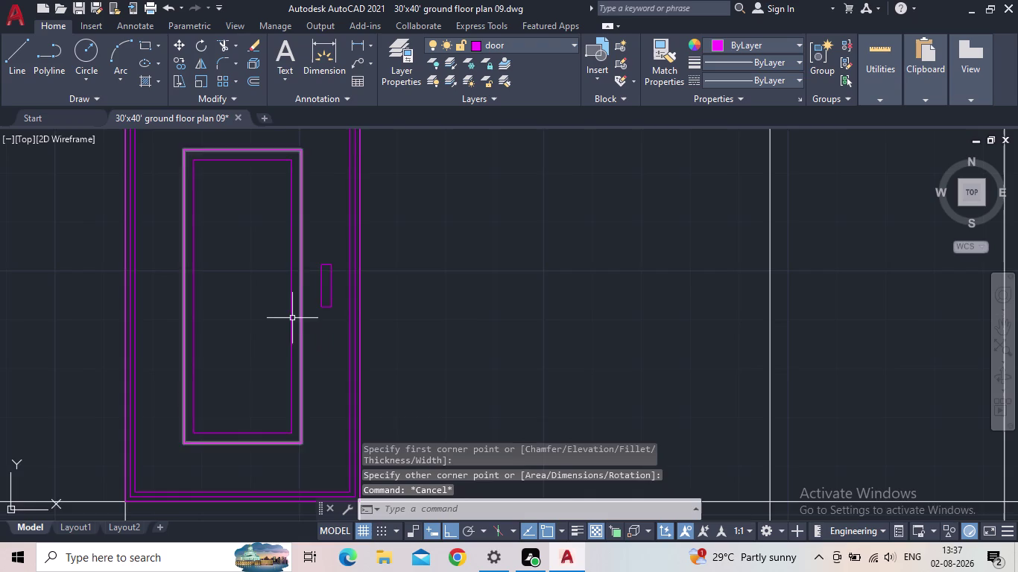
scroll(down, 3)
middle_drag(295, 327, 301, 345)
scroll(up, 3)
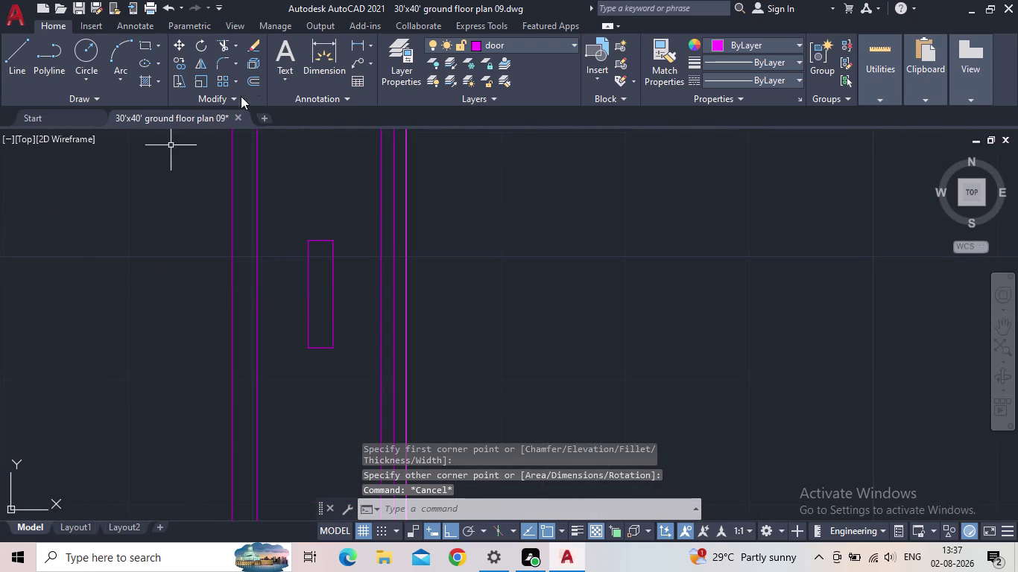
Draw the short horizontal lever outline off the handle plate with LINE.
click(17, 54)
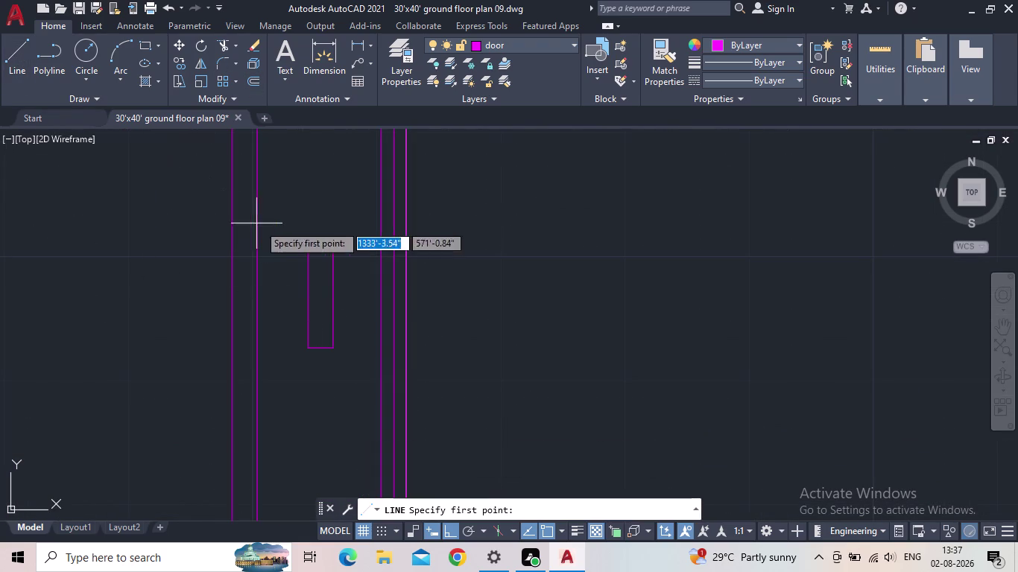
click(317, 294)
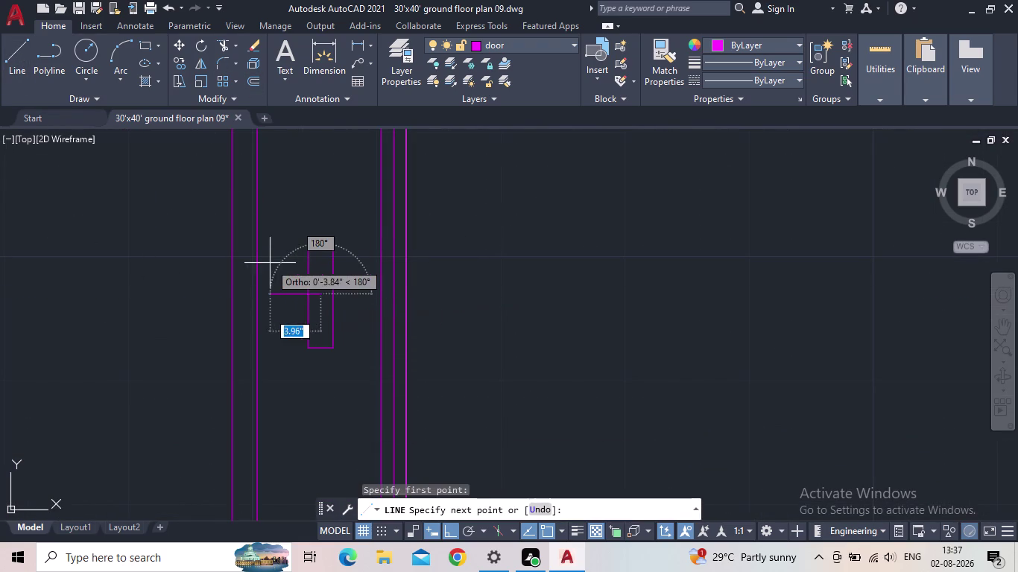
click(275, 286)
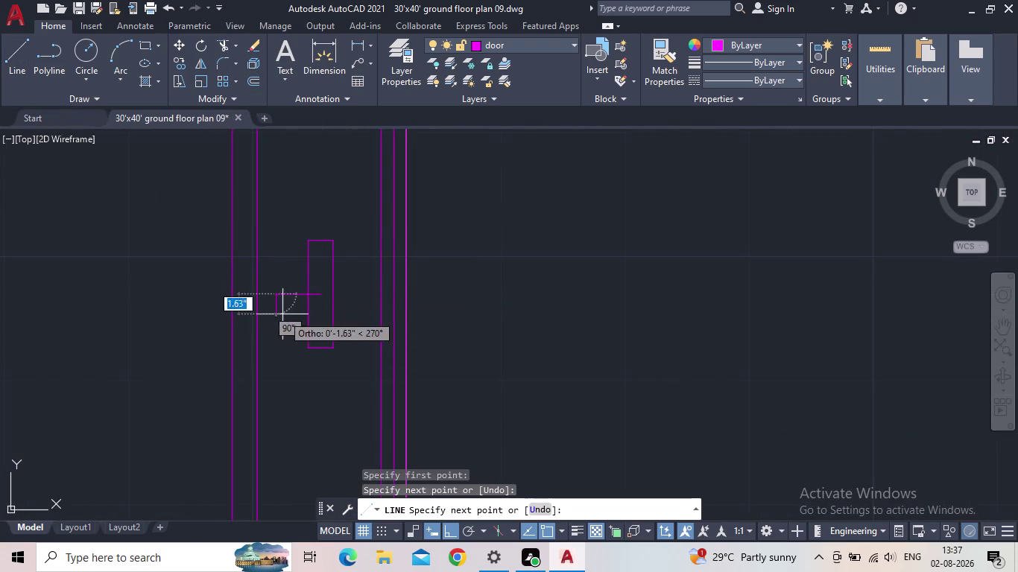
click(277, 308)
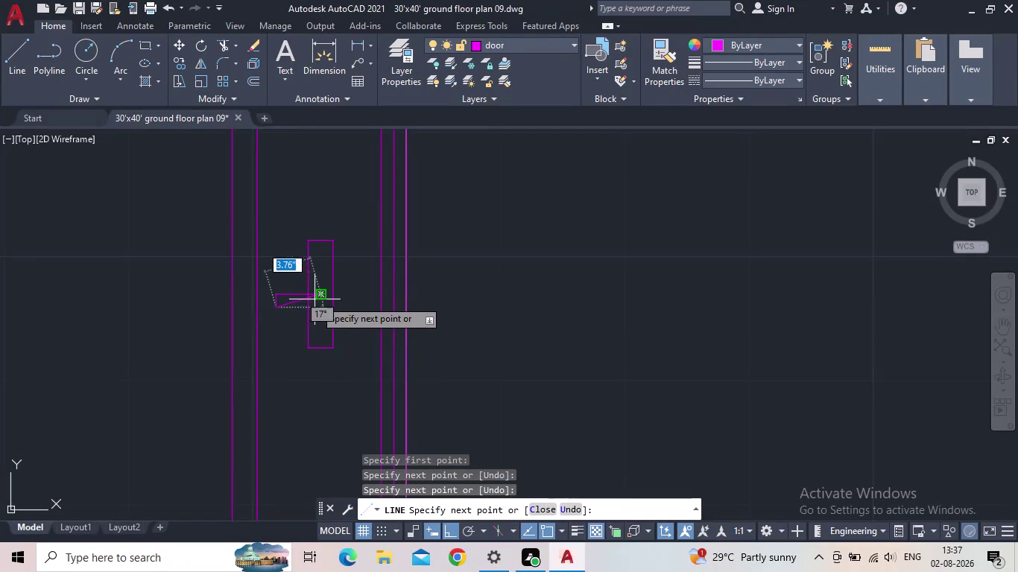
click(316, 304)
click(315, 293)
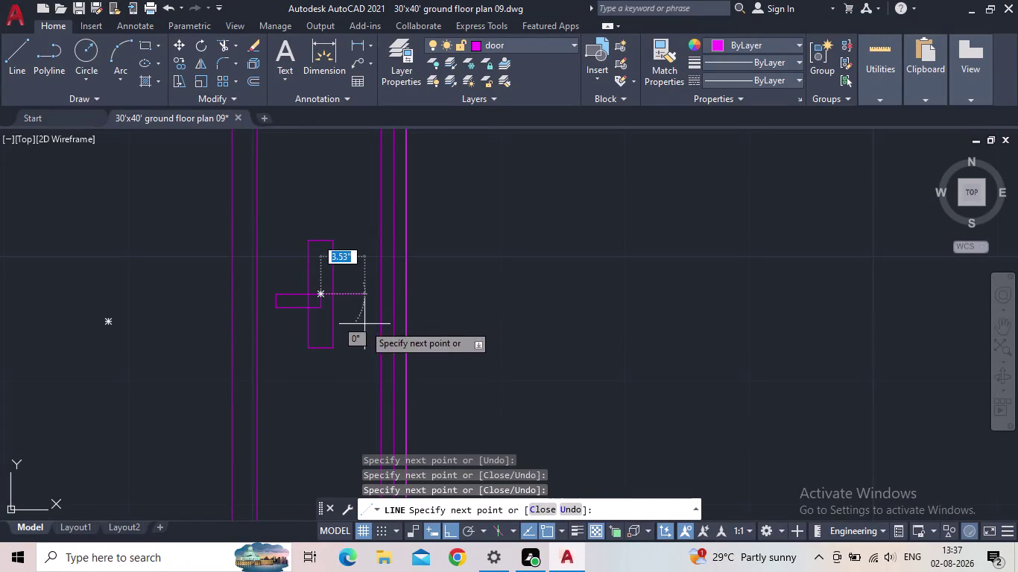
key(Escape)
scroll(down, 3)
scroll(down, 3)
middle_drag(379, 330, 524, 308)
scroll(down, 3)
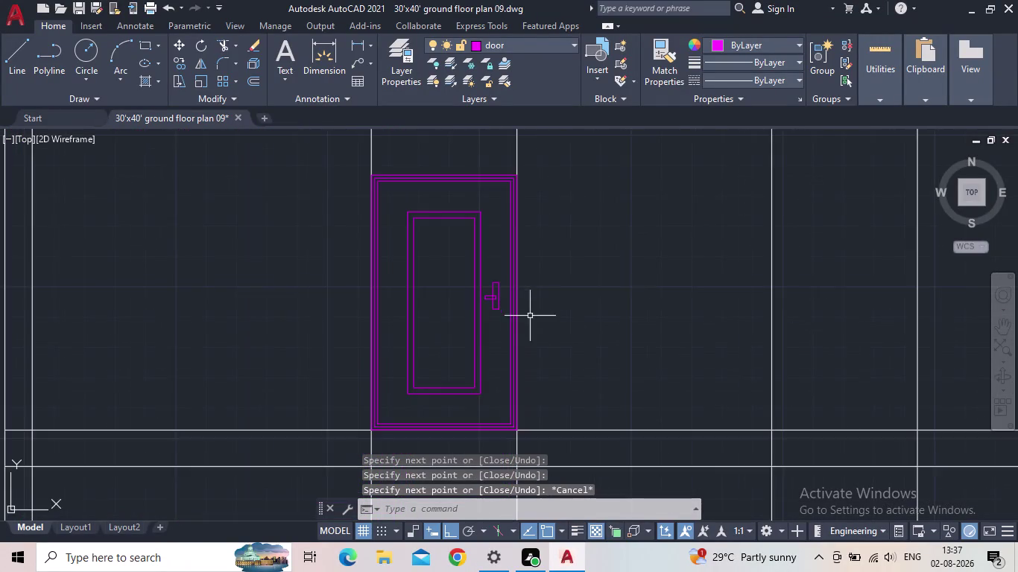
middle_drag(559, 327, 529, 340)
scroll(down, 3)
scroll(up, 3)
scroll(down, 3)
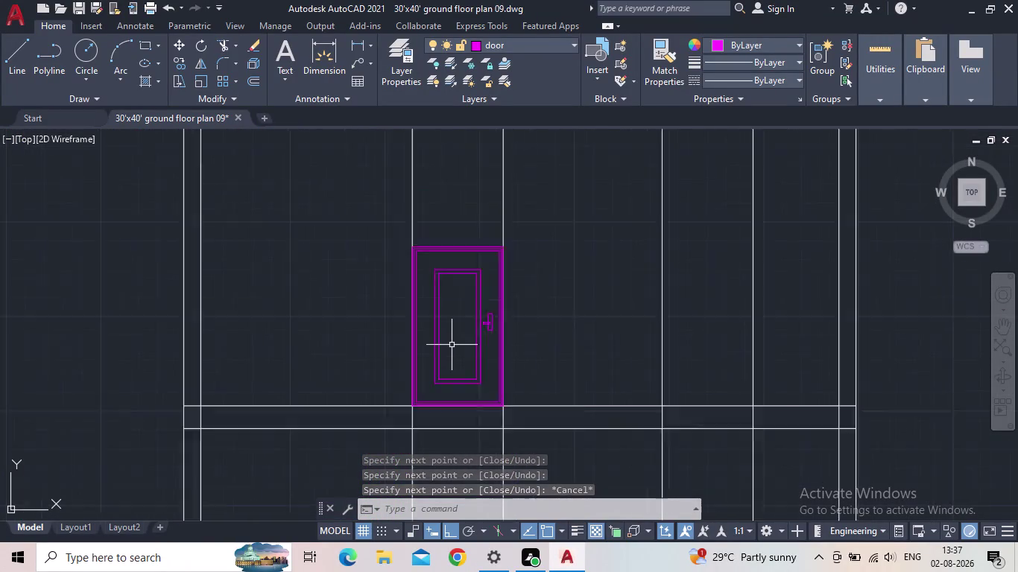
scroll(up, 3)
middle_drag(460, 358, 451, 318)
scroll(up, 3)
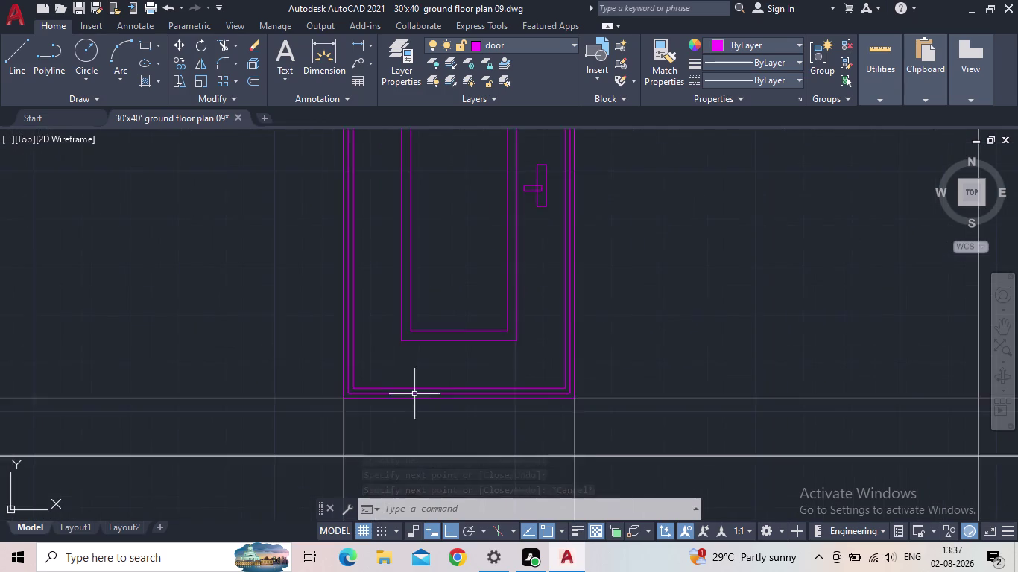
scroll(up, 3)
scroll(up, 3)
Try EXTEND, then TRIM, on the door's bottom inner line, and cancel both.
key(e)
text(x)
key(space)
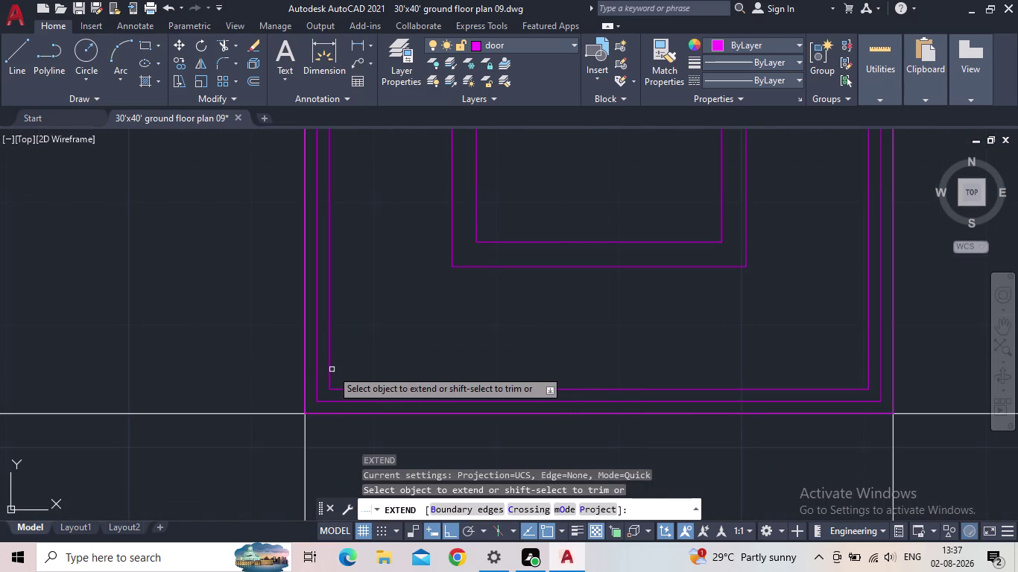
key(Escape)
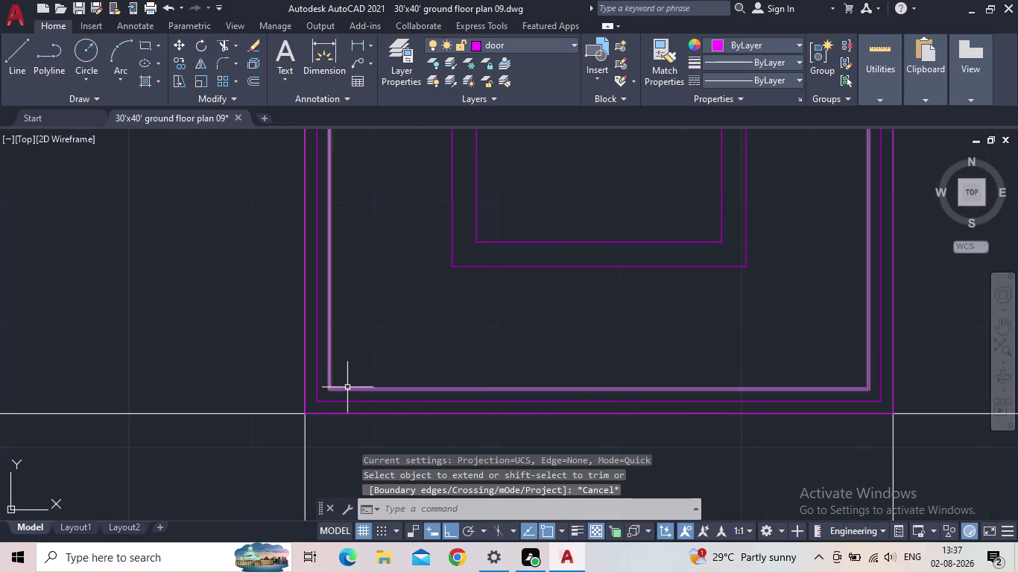
click(377, 396)
key(t)
key(r)
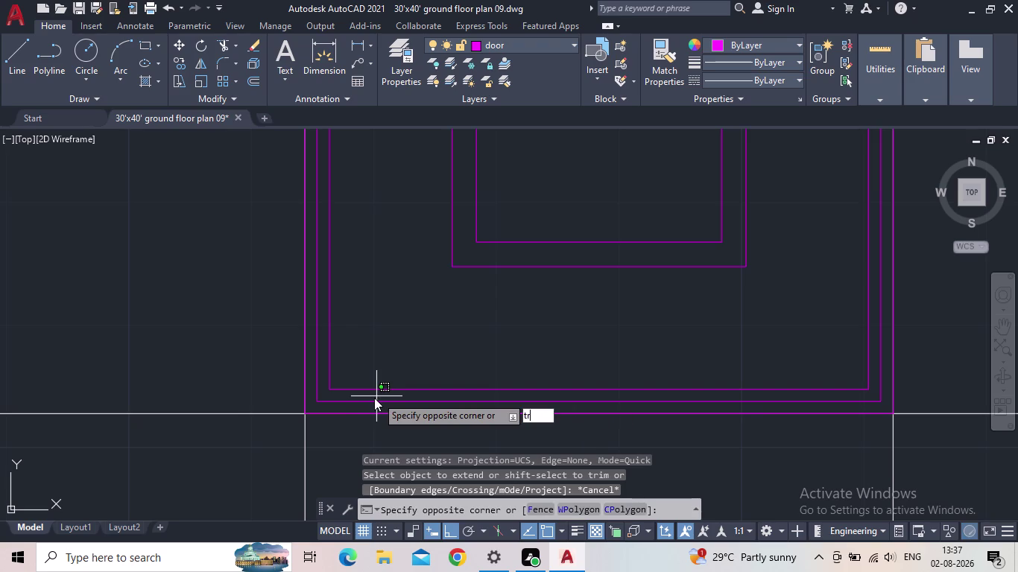
key(Return)
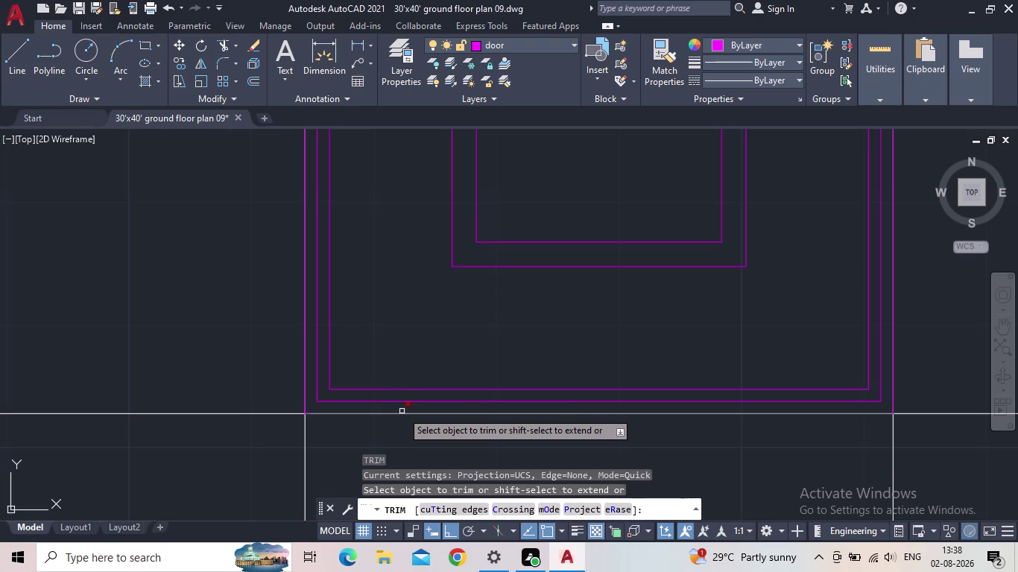
scroll(up, 3)
drag(416, 398, 405, 342)
scroll(down, 3)
key(Escape)
Extend the left and right inner door-frame lines down to the bottom edge.
key(e)
key(x)
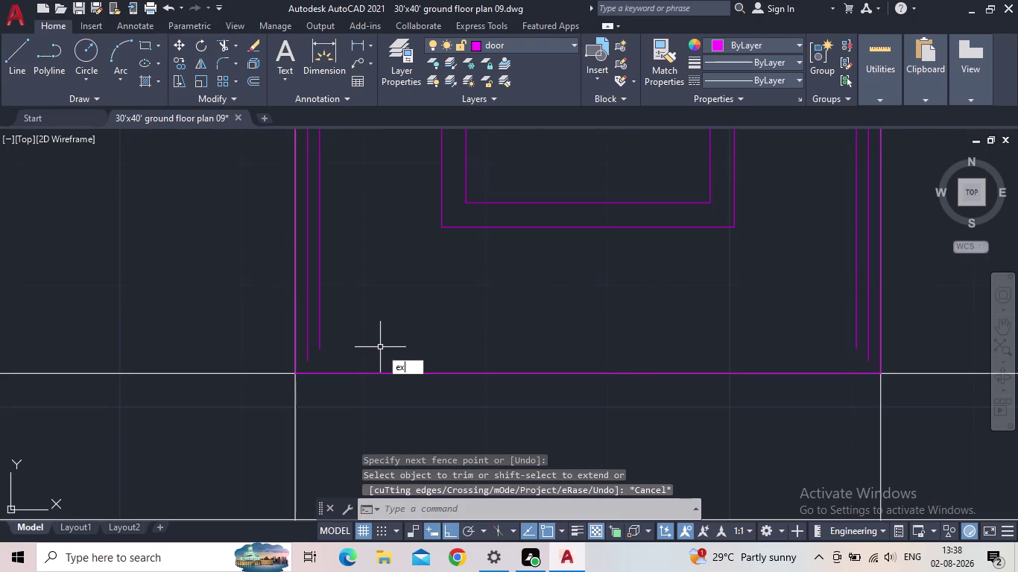
key(space)
click(318, 336)
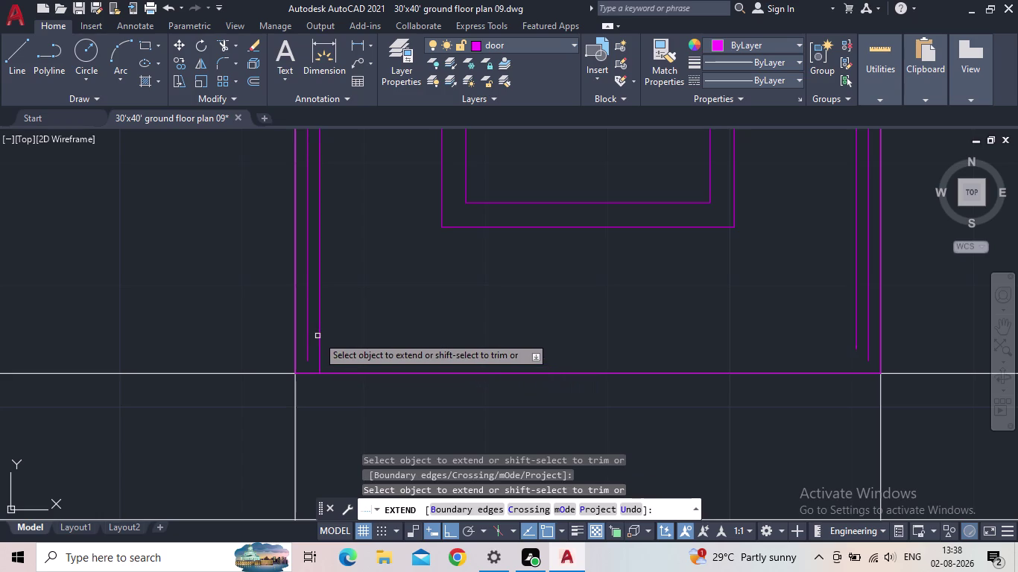
click(307, 351)
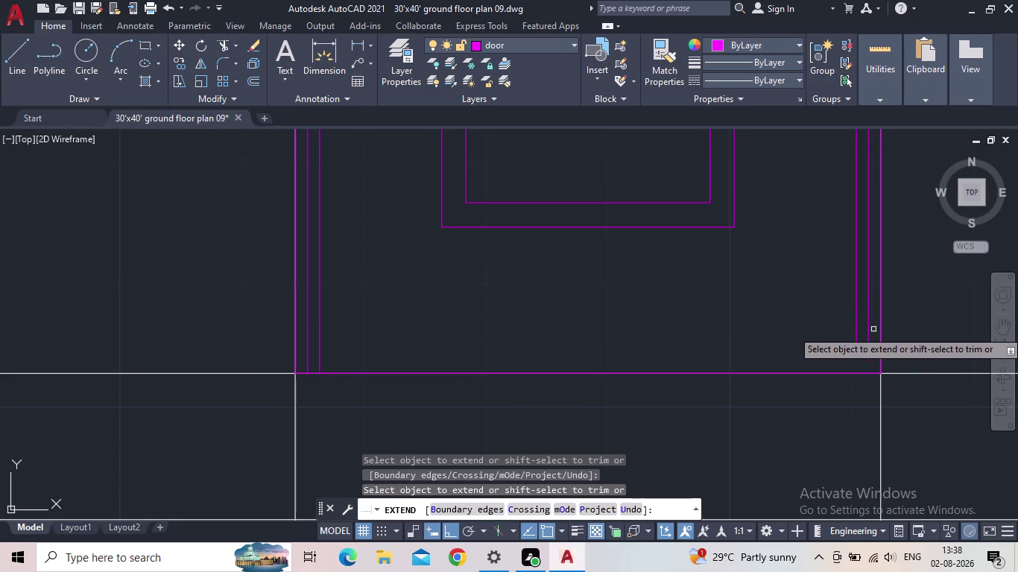
click(854, 337)
click(856, 337)
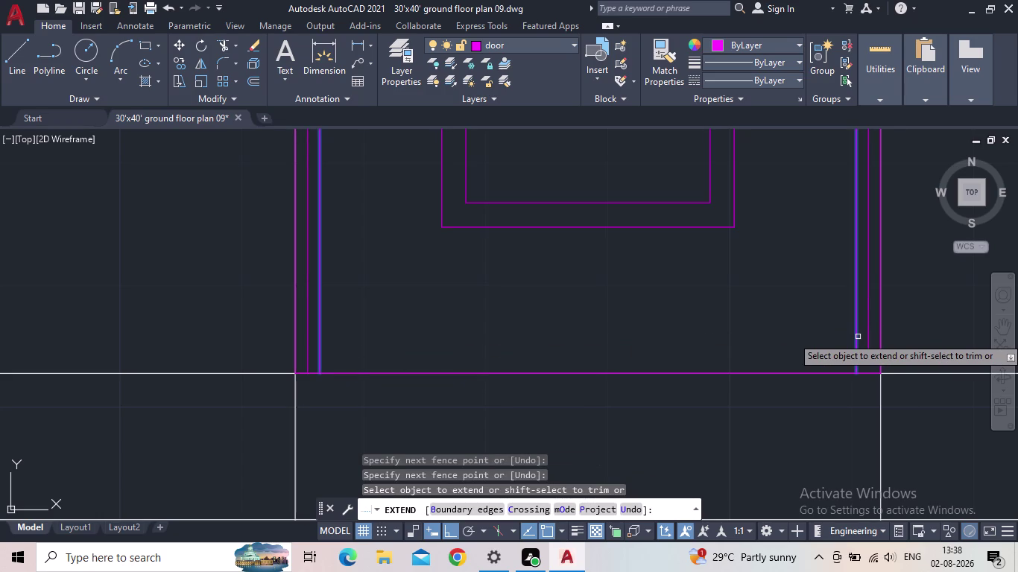
click(858, 337)
click(869, 342)
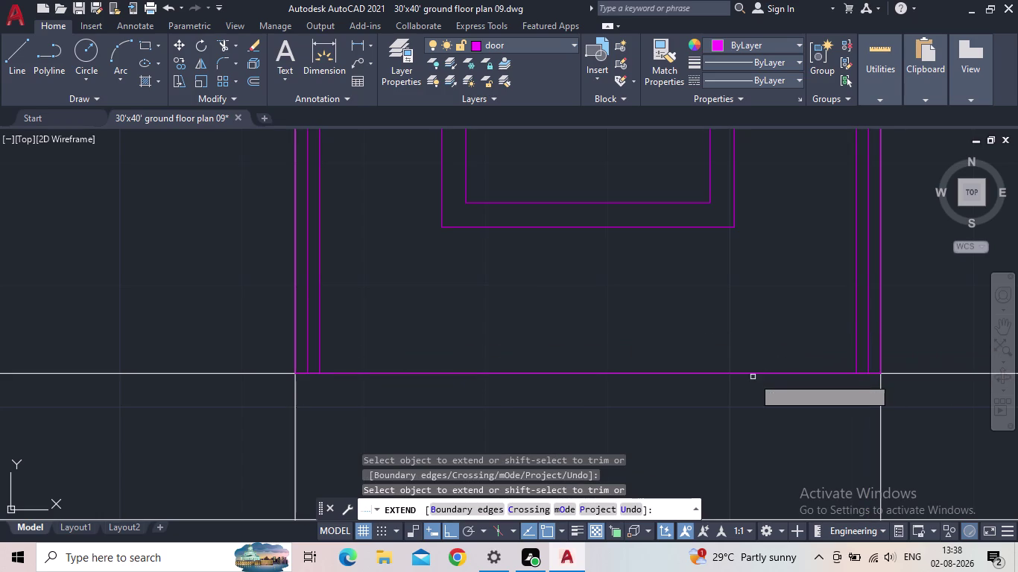
key(Escape)
Center the whole door in view and save the drawing.
scroll(down, 3)
scroll(down, 3)
middle_drag(706, 366, 613, 390)
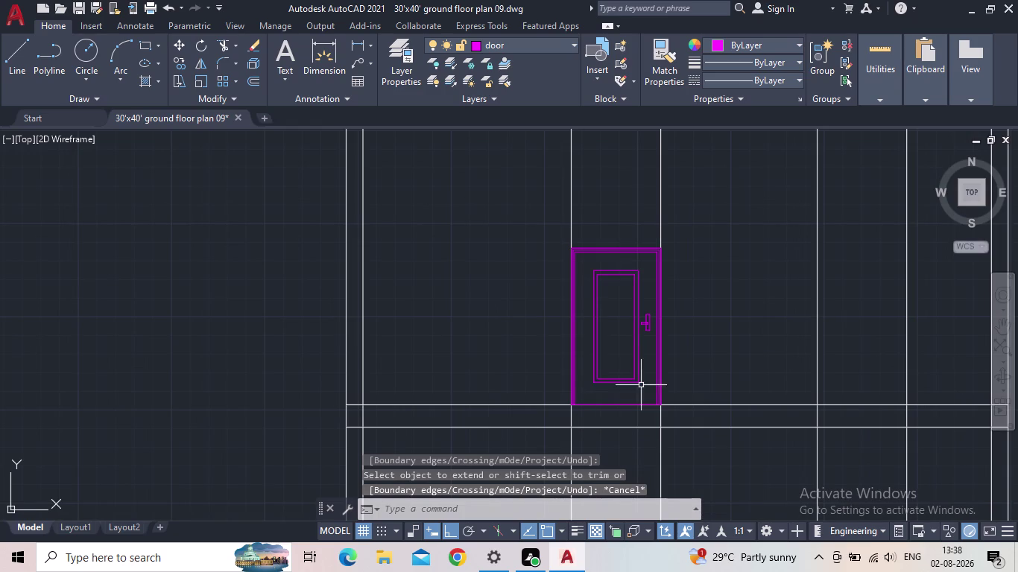
click(76, 7)
scroll(down, 3)
middle_drag(461, 342, 389, 339)
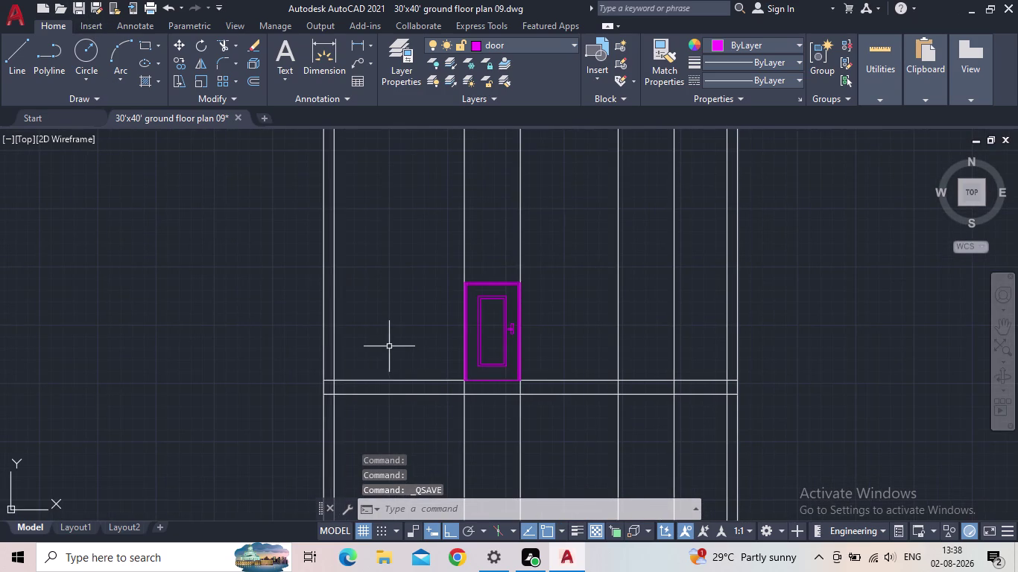
key(Escape)
scroll(down, 3)
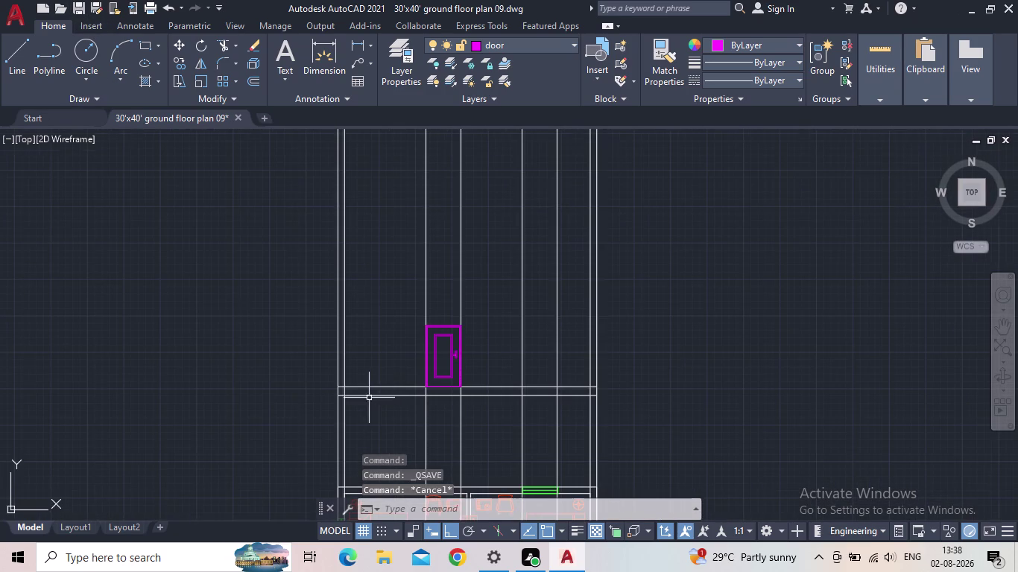
middle_click(373, 398)
scroll(down, 3)
Start a 15' offset of the ground line, then abandon it.
middle_click(377, 403)
scroll(up, 3)
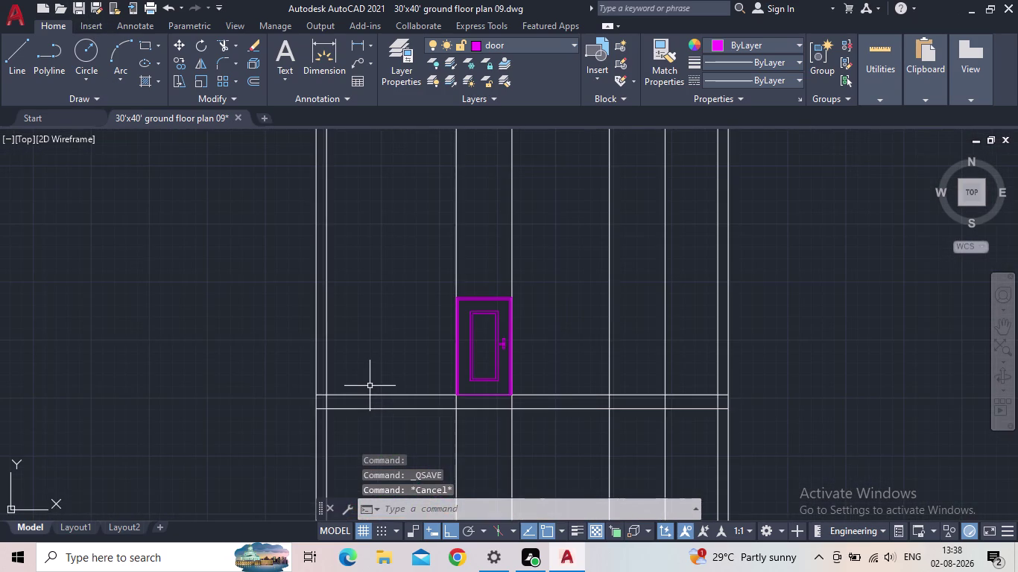
scroll(up, 3)
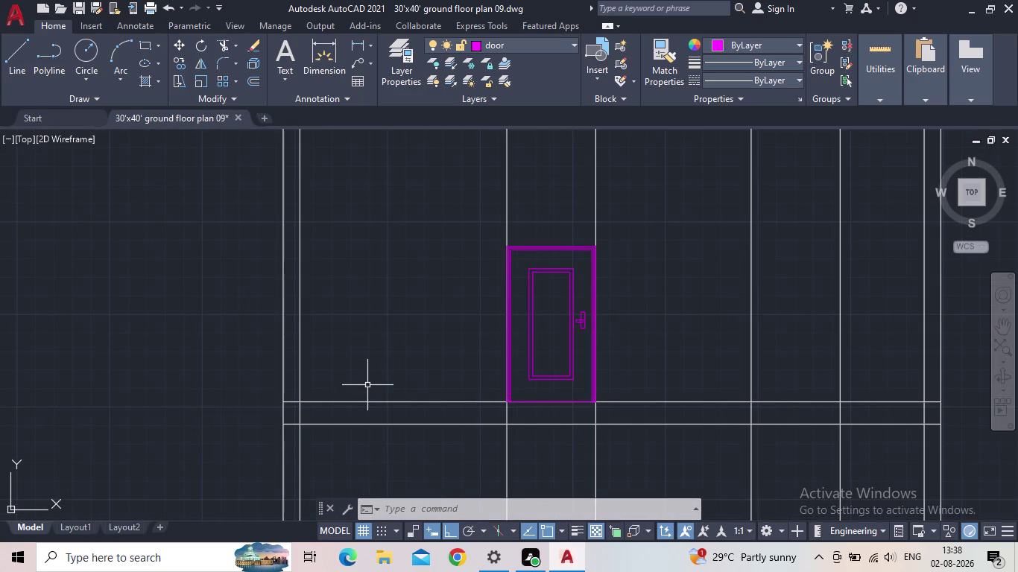
key(Escape)
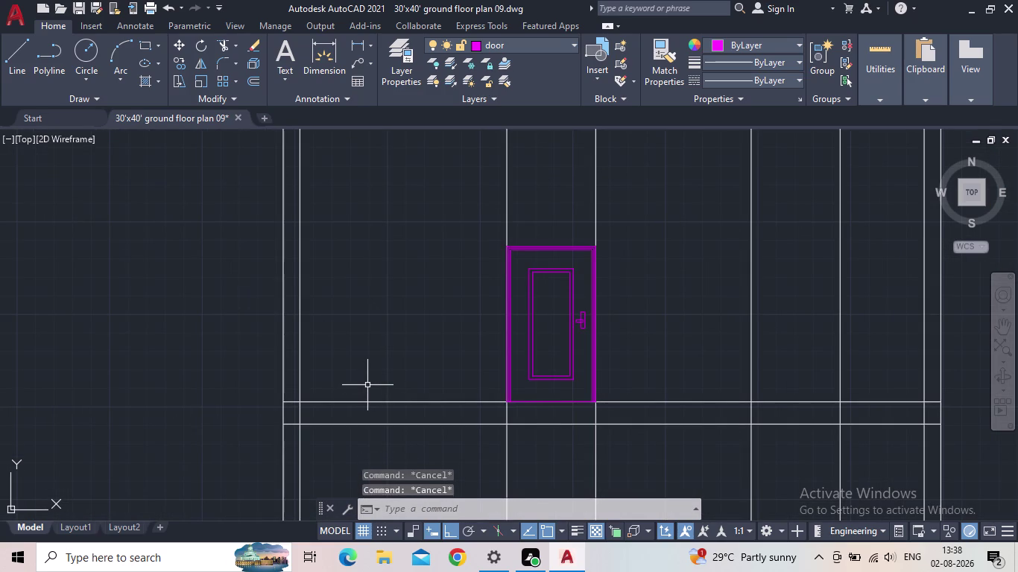
key(o)
key(Return)
text(1)
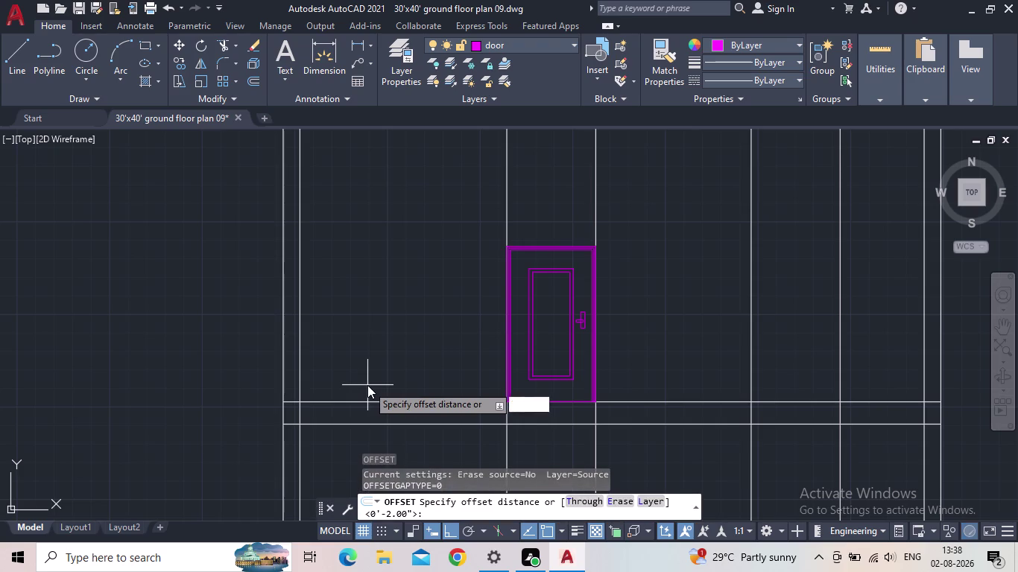
text(5)
key(apostrophe)
key(Return)
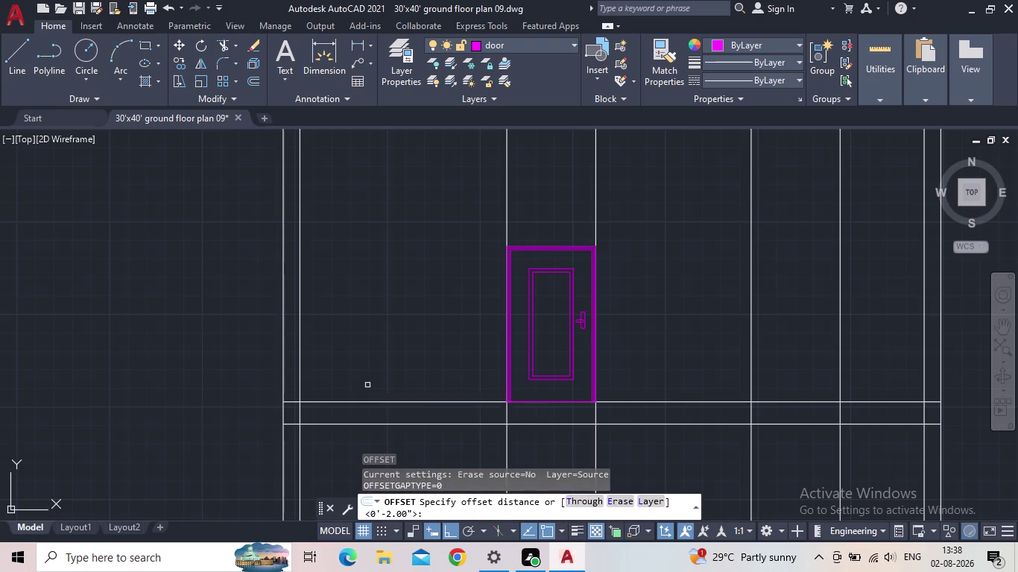
click(355, 402)
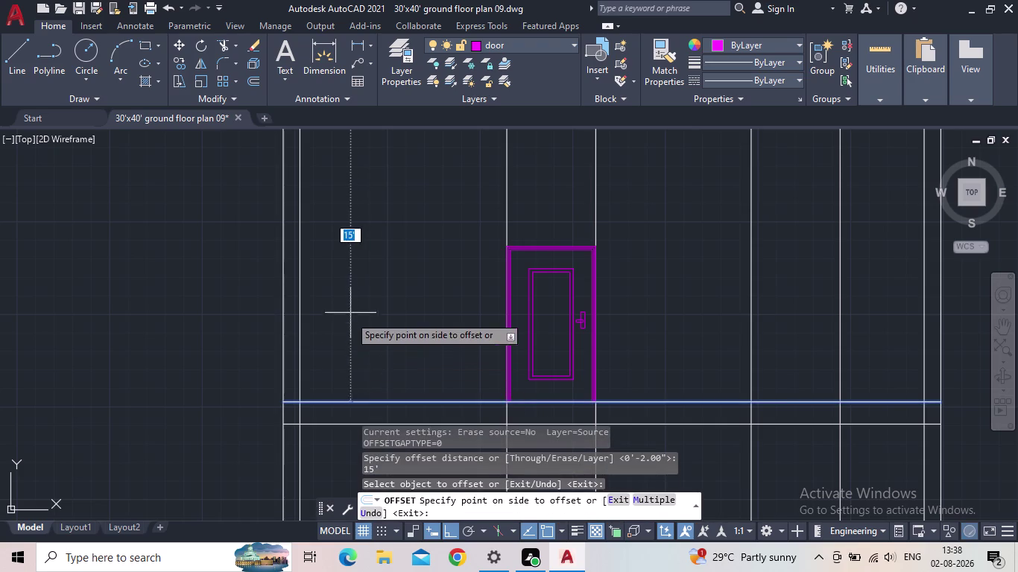
scroll(down, 3)
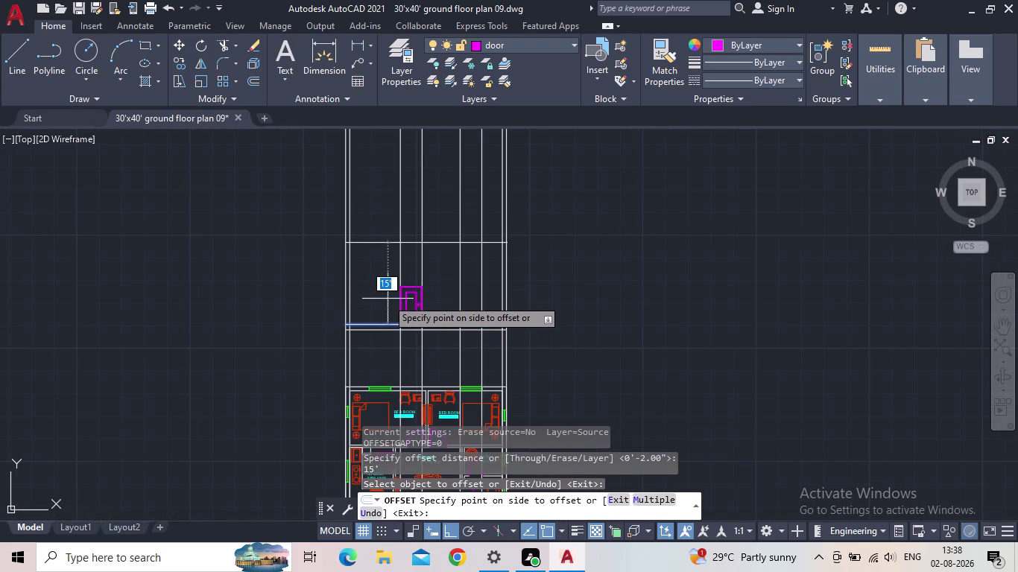
key(Escape)
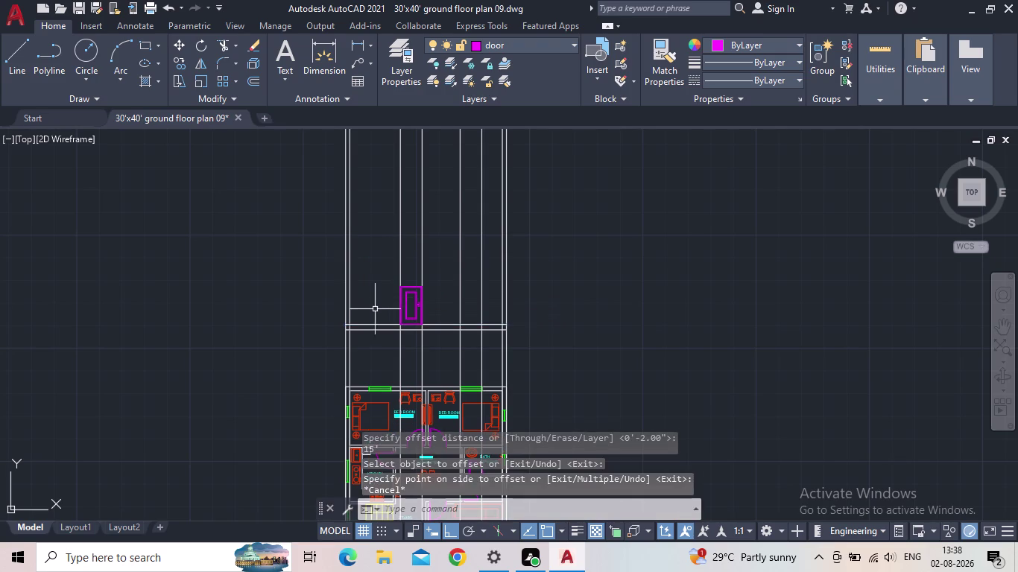
Enter a 10' distance with no command running, then dismiss the failed entry.
scroll(up, 3)
text(10)
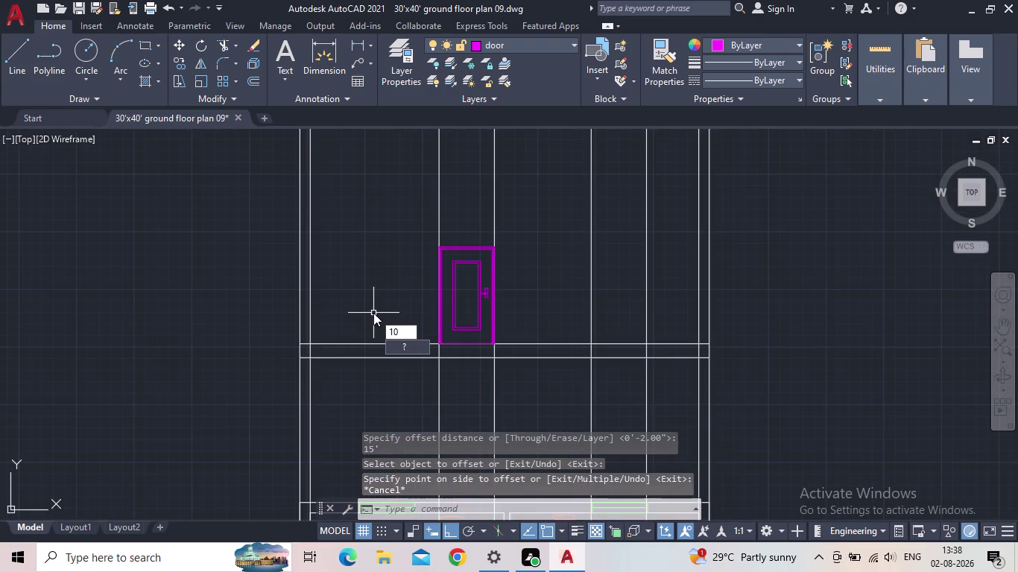
text(')
key(Return)
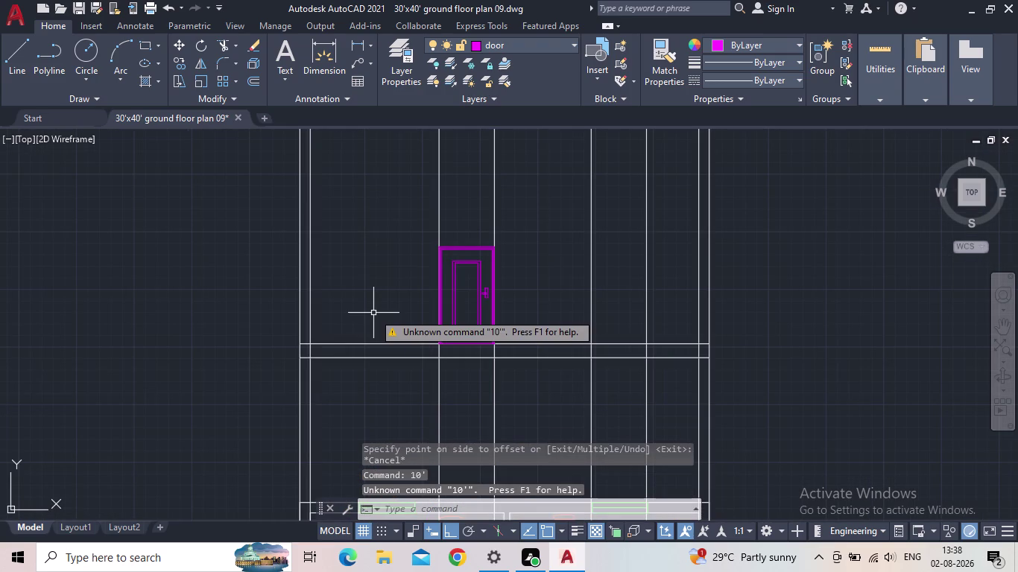
key(Escape)
Offset the ground line 10' upward to form the roof line above the door.
key(o)
key(Return)
text(10)
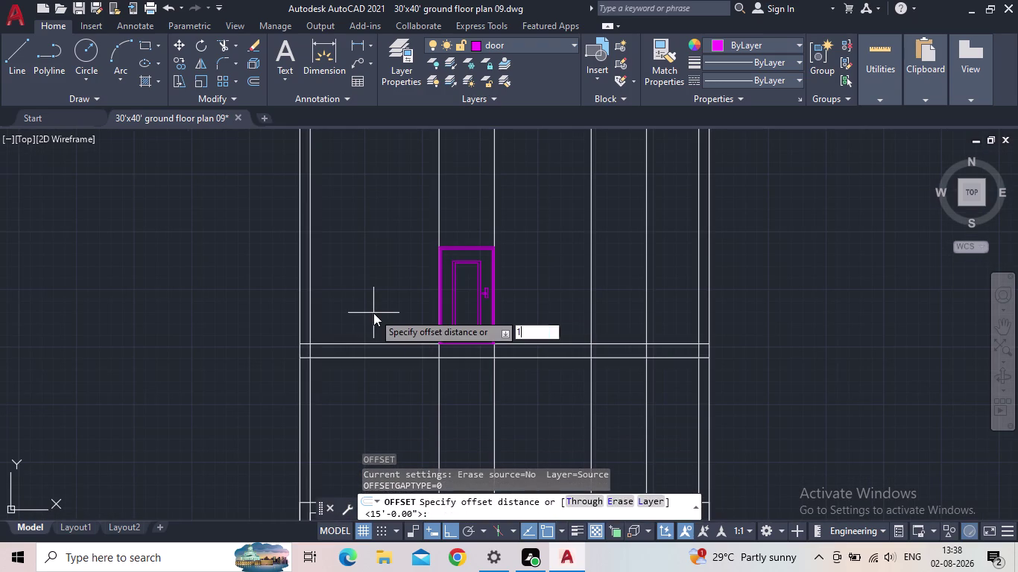
text(')
key(Return)
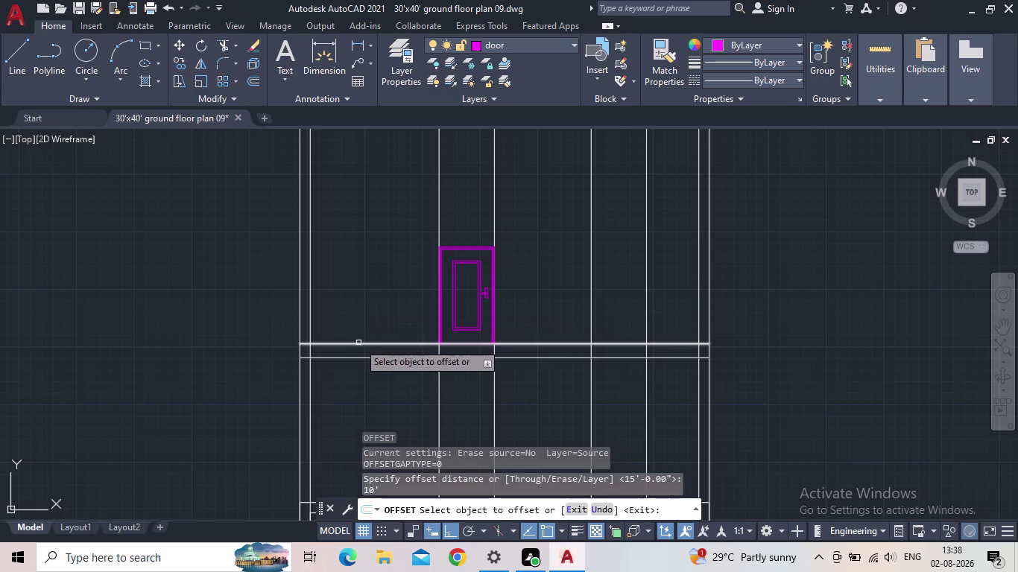
click(359, 343)
click(356, 240)
key(Escape)
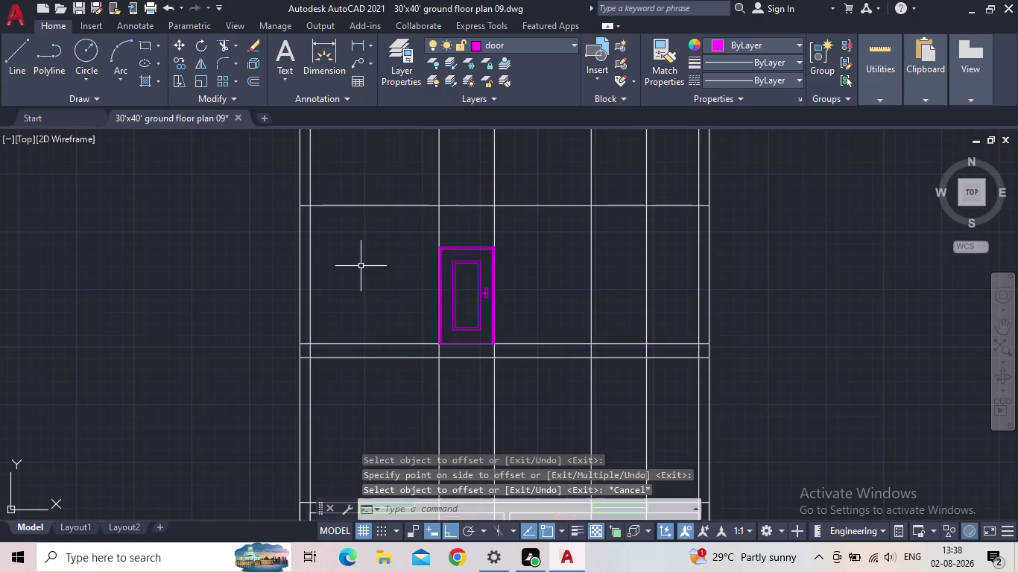
Offset the new roof line 1' upward to add a second parallel line.
middle_drag(360, 266, 385, 360)
scroll(down, 3)
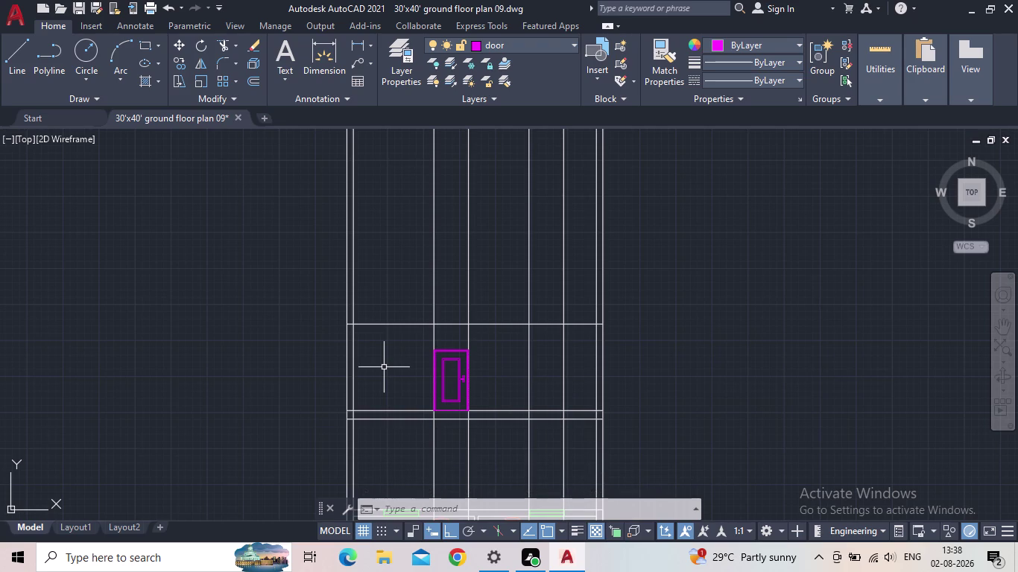
key(o)
key(Return)
text(1)
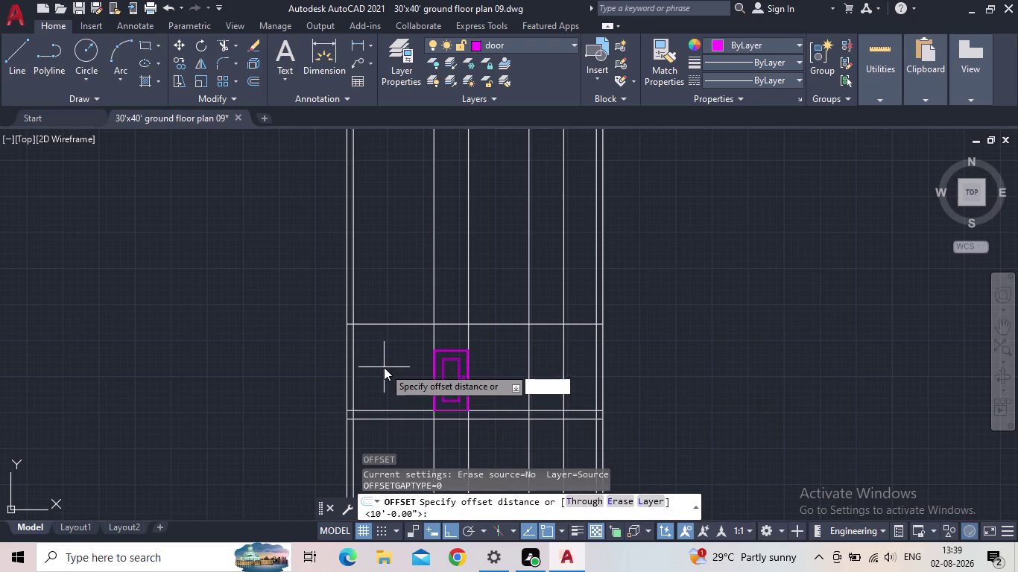
text(')
key(Return)
click(392, 324)
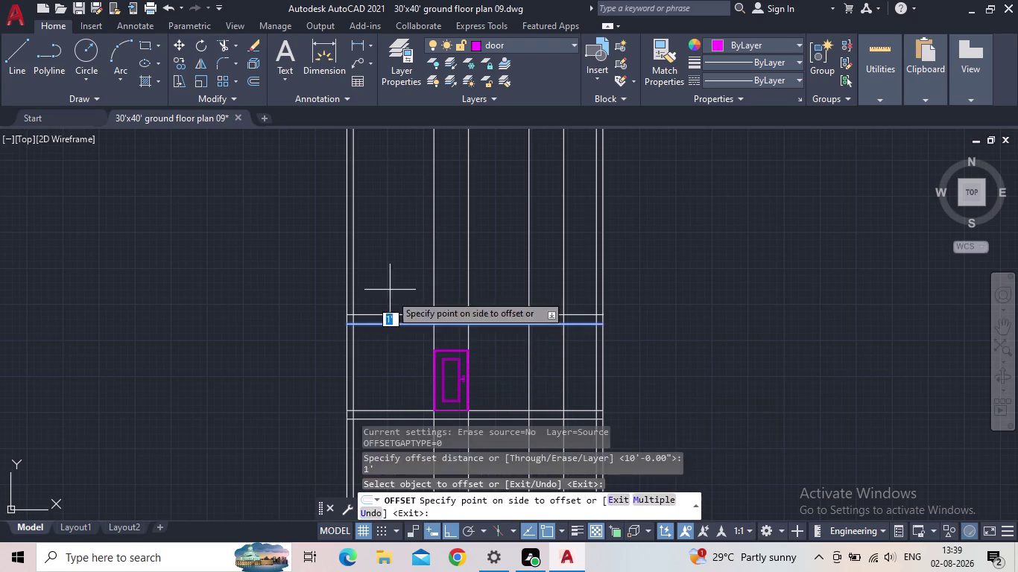
click(391, 287)
key(Escape)
scroll(down, 3)
middle_click(430, 332)
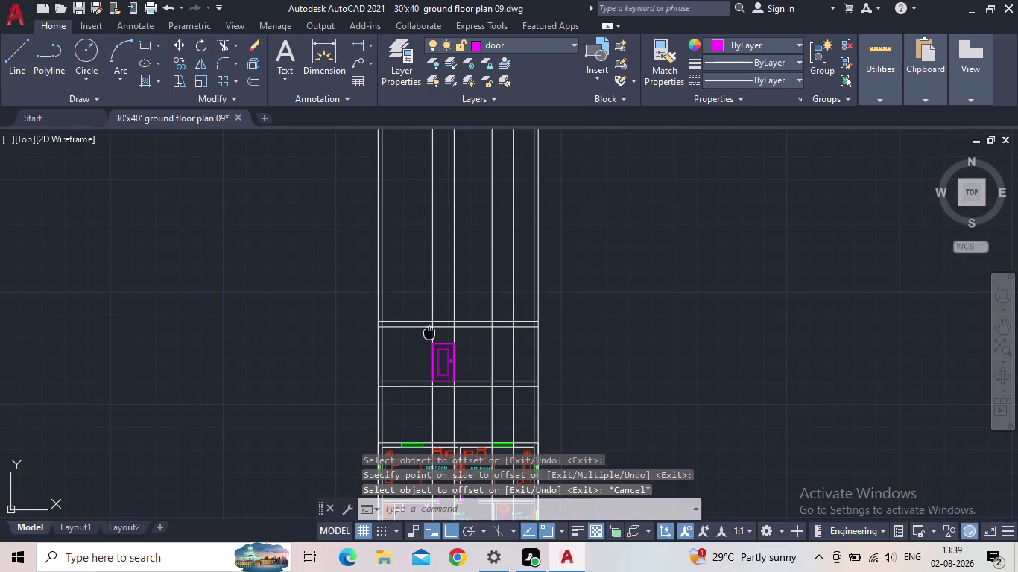
Fence-trim the projection lines above the roof, including the left-corner stub.
scroll(up, 3)
key(t)
key(r)
key(Return)
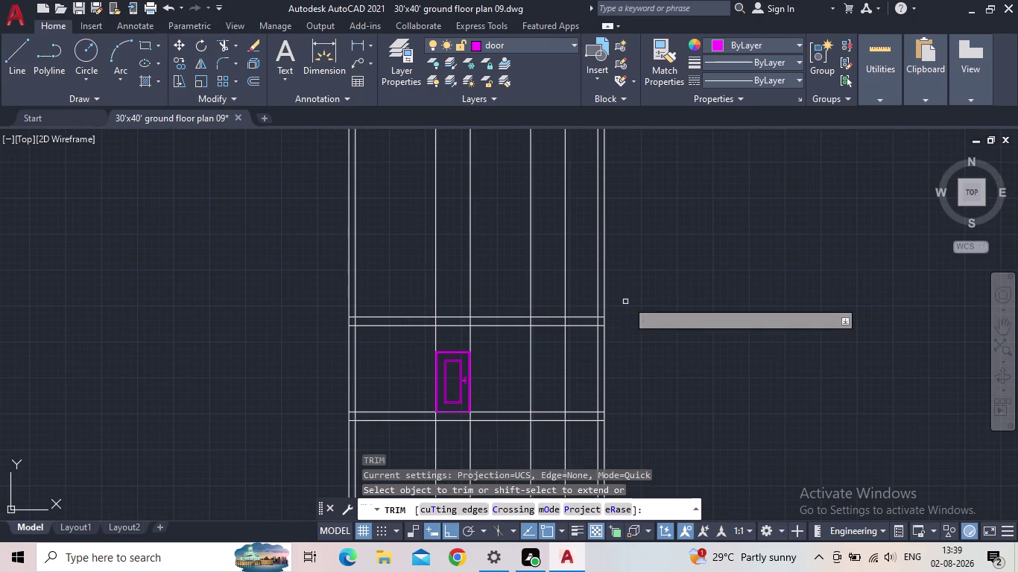
drag(638, 284, 210, 283)
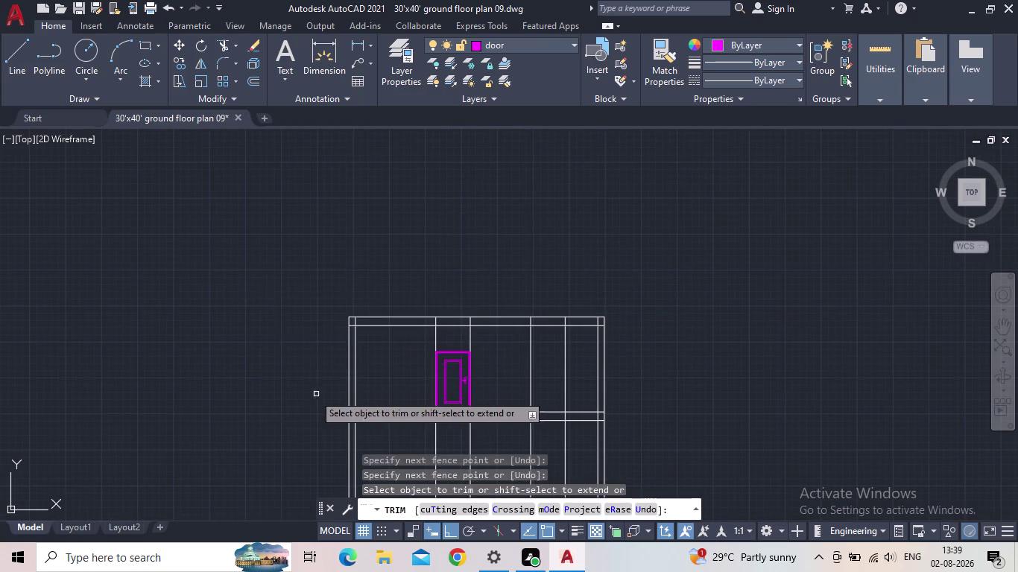
scroll(up, 3)
scroll(up, 3)
scroll(up, 3)
drag(414, 253, 392, 260)
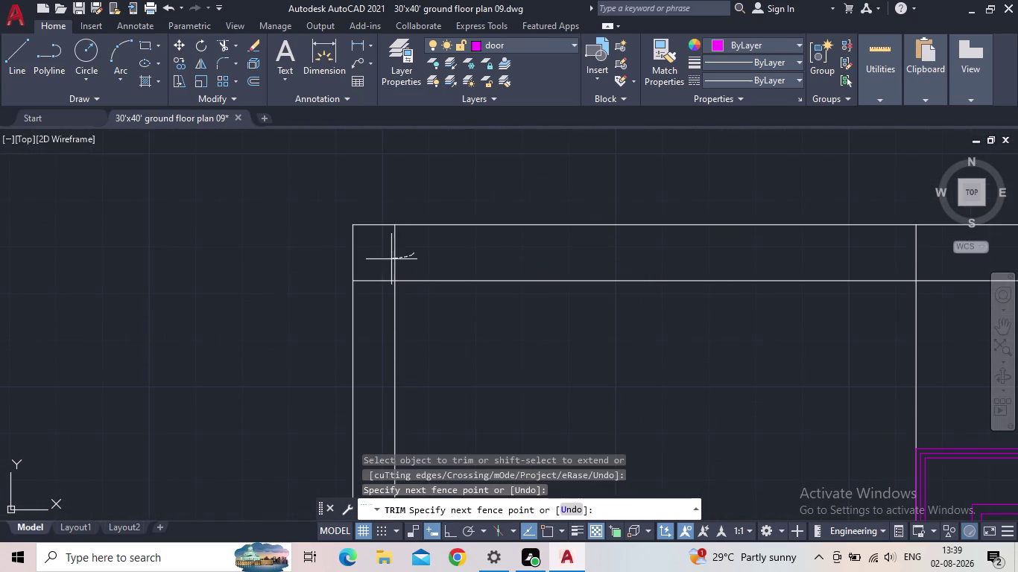
drag(391, 260, 390, 261)
Fence-trim the remaining stubs between the roof lines and along the roof.
scroll(down, 3)
drag(743, 257, 741, 257)
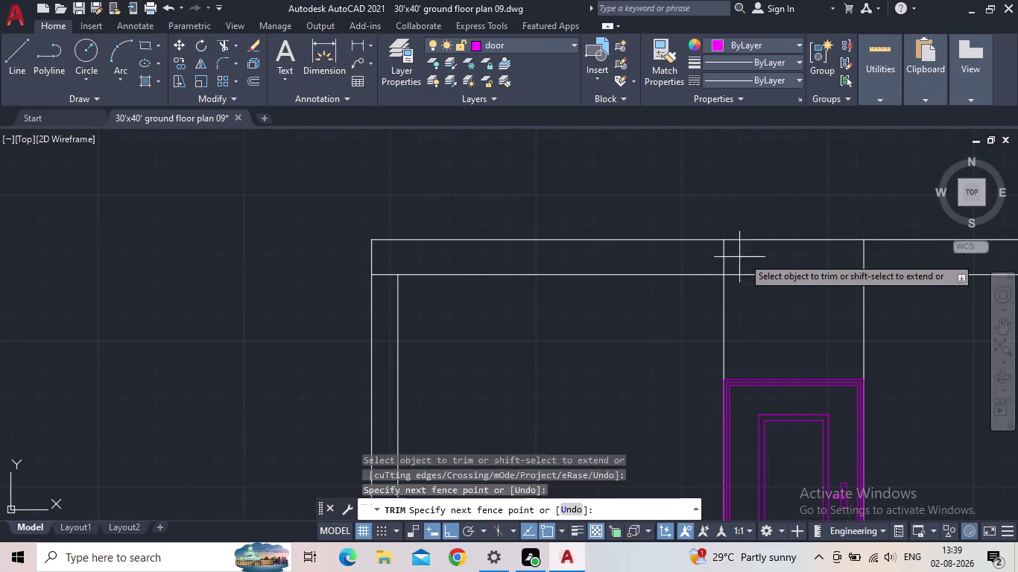
drag(741, 257, 708, 257)
drag(885, 260, 820, 260)
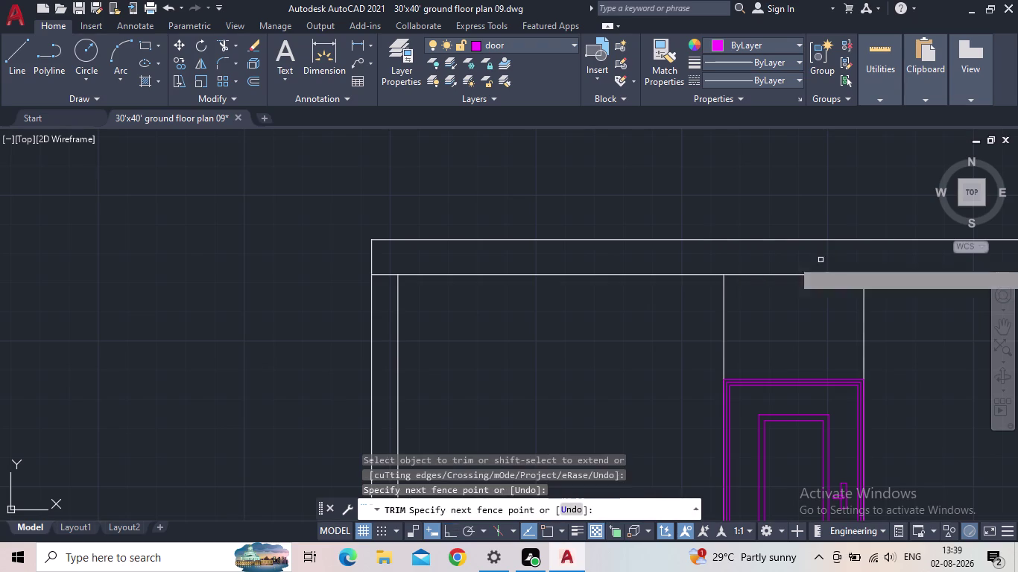
drag(752, 336, 688, 338)
drag(874, 322, 874, 322)
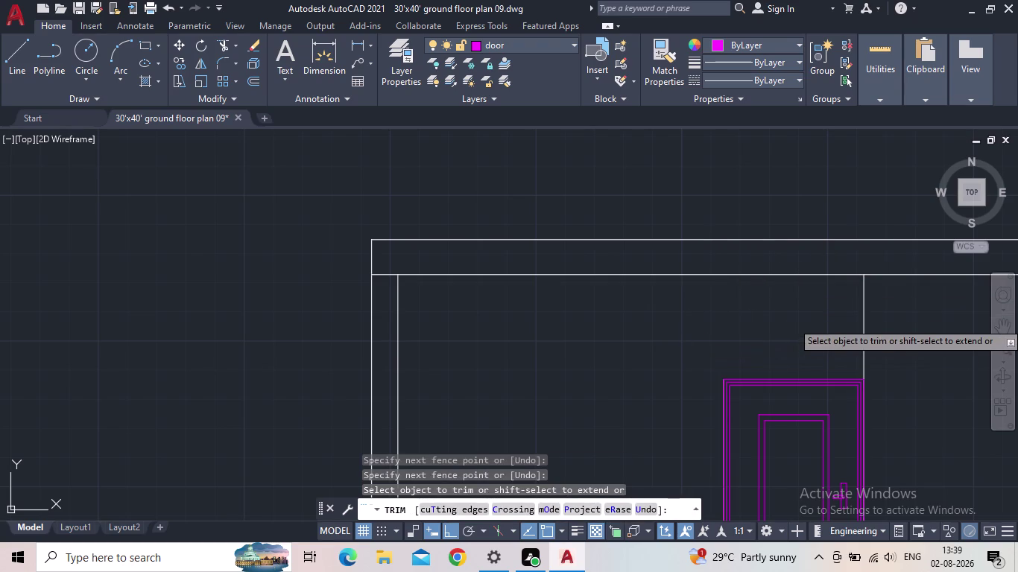
drag(873, 322, 838, 324)
scroll(down, 3)
middle_drag(834, 327, 695, 275)
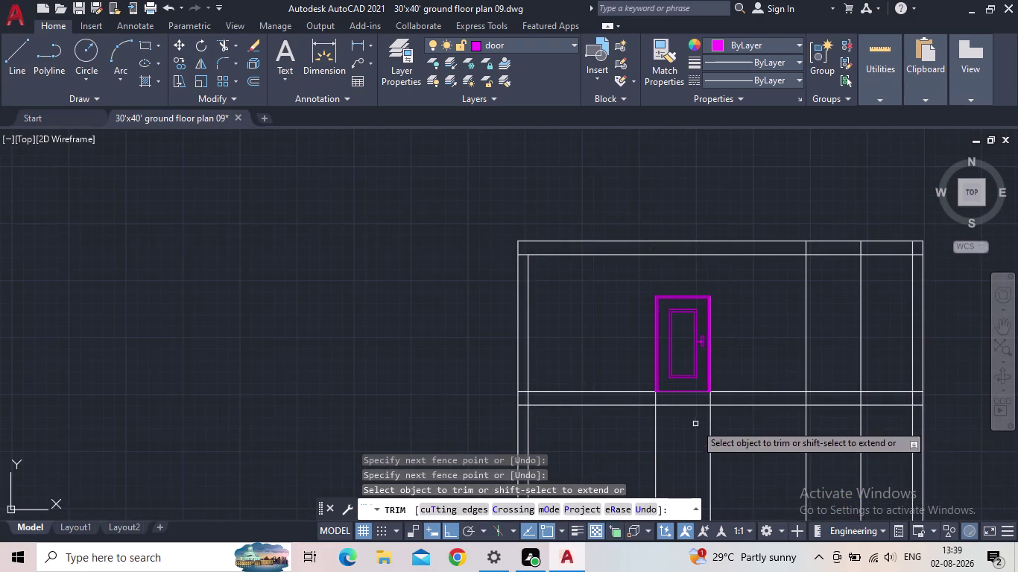
key(Escape)
Delete the two stray vertical projection lines beside the door.
drag(681, 438, 665, 437)
click(642, 433)
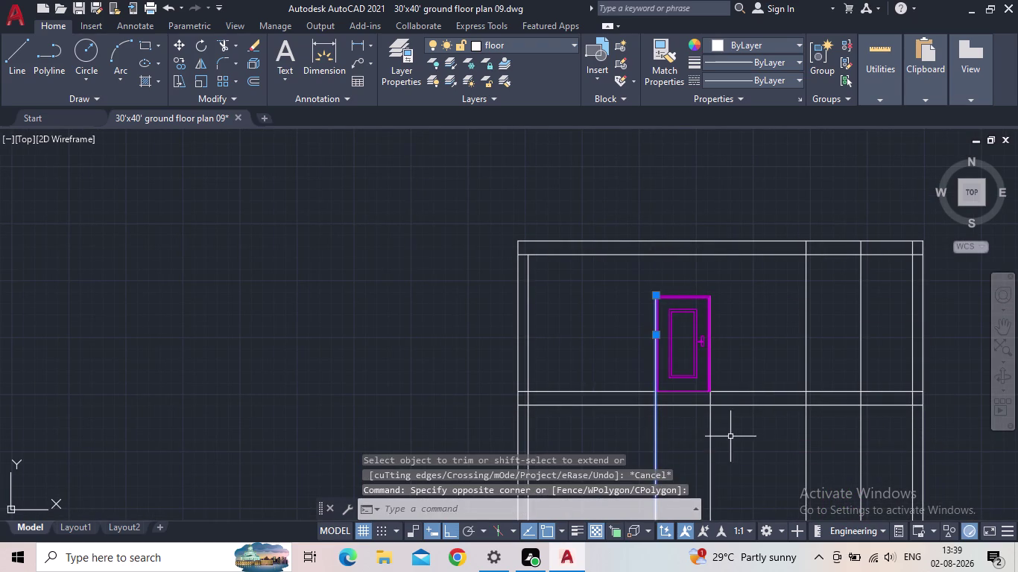
drag(728, 436, 710, 436)
click(690, 436)
key(Delete)
Pan and zoom across the elevation to inspect the door.
scroll(down, 3)
middle_drag(719, 394, 718, 394)
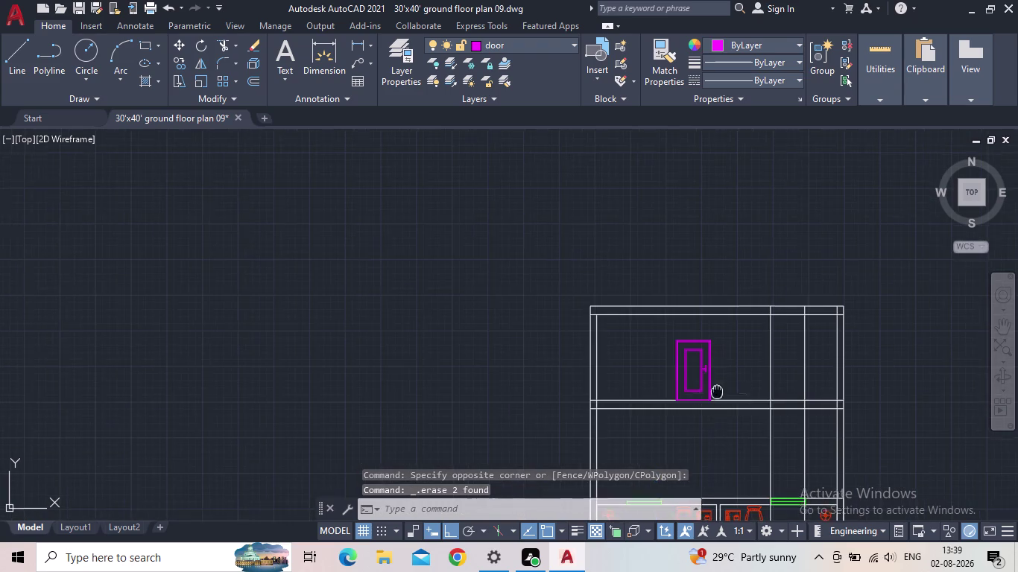
middle_drag(719, 393, 527, 332)
scroll(up, 3)
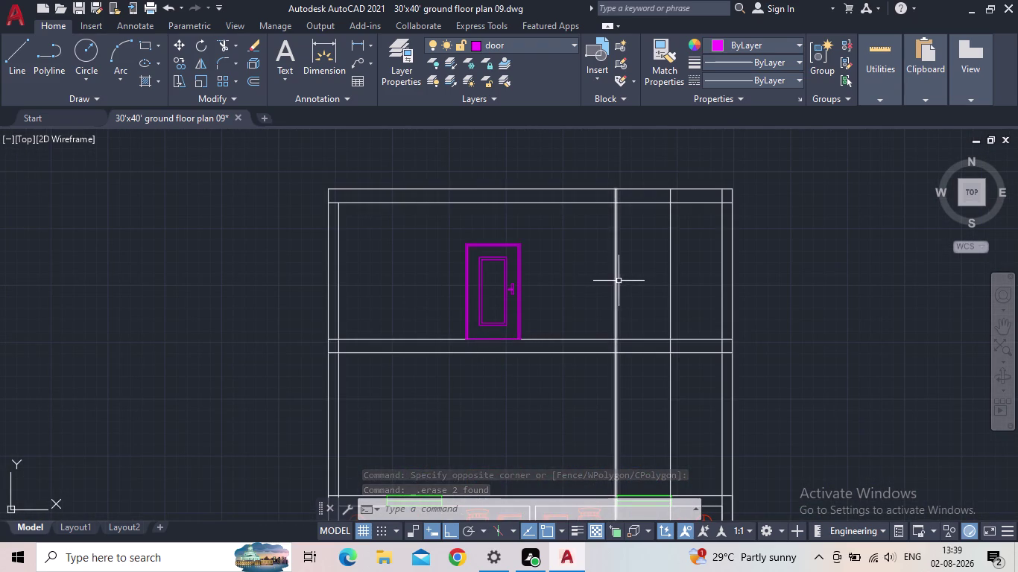
middle_drag(593, 281, 638, 302)
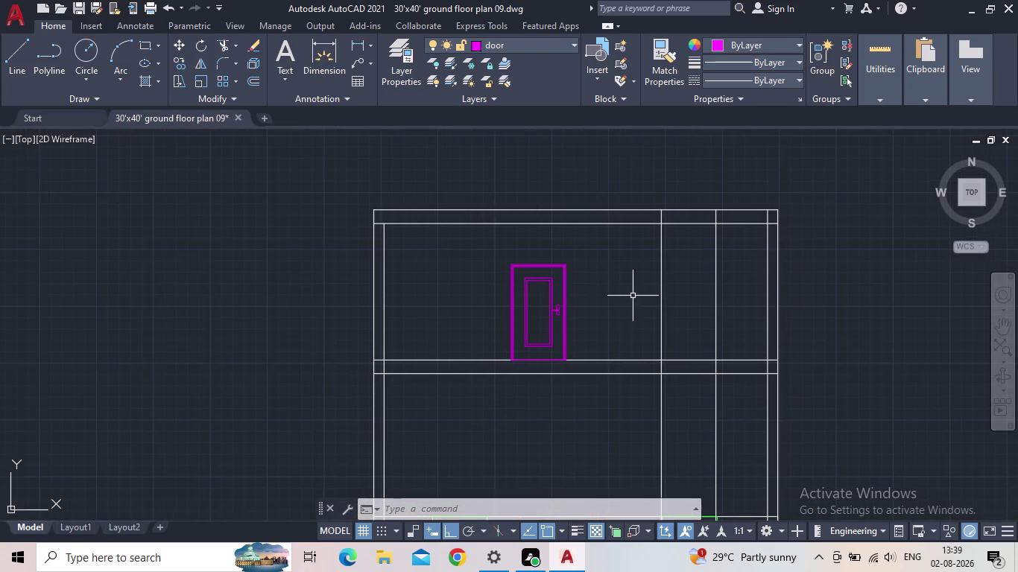
scroll(up, 3)
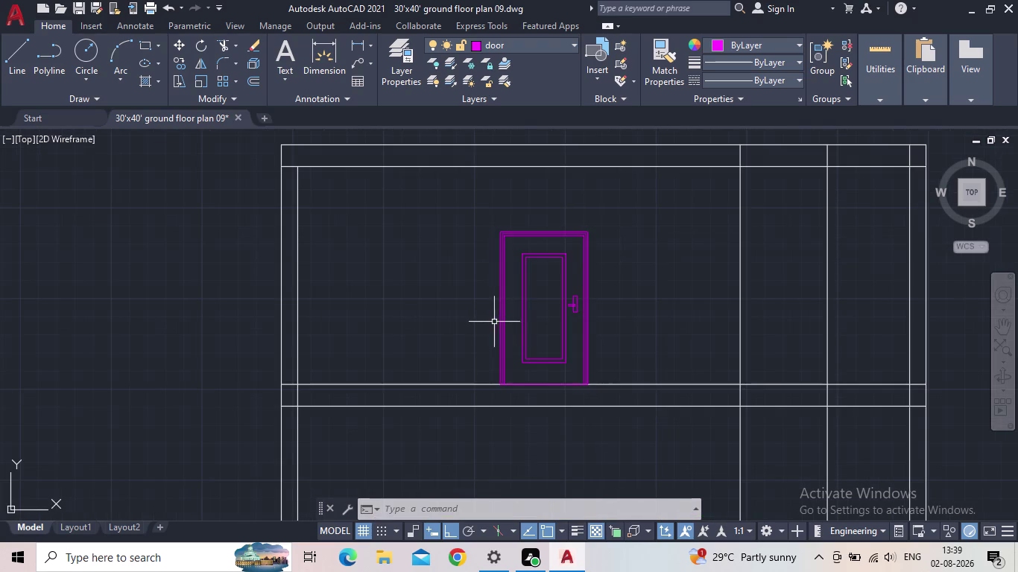
middle_drag(477, 316, 542, 311)
scroll(down, 3)
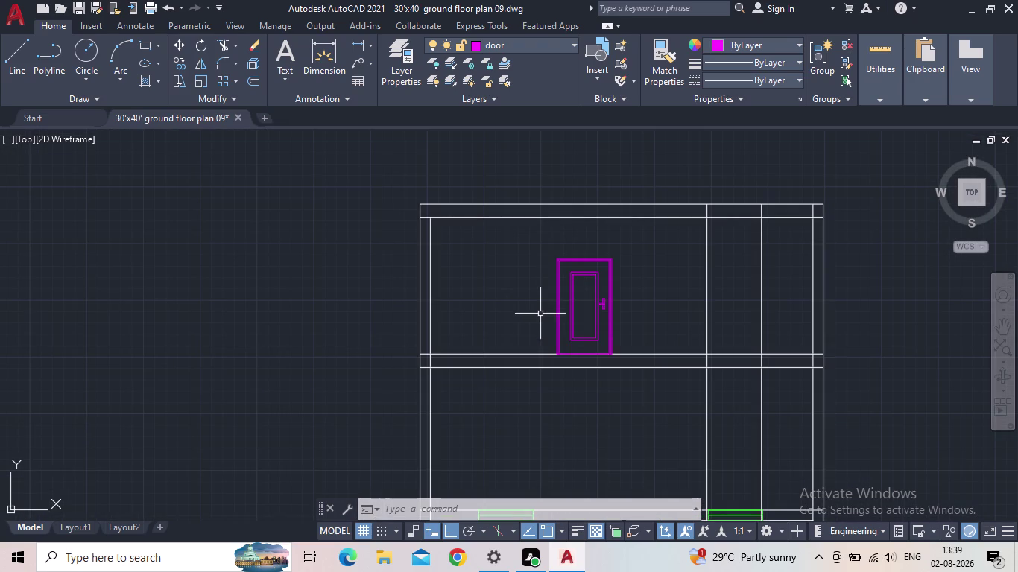
Clear pending commands and start the XLINE construction line command.
key(Escape)
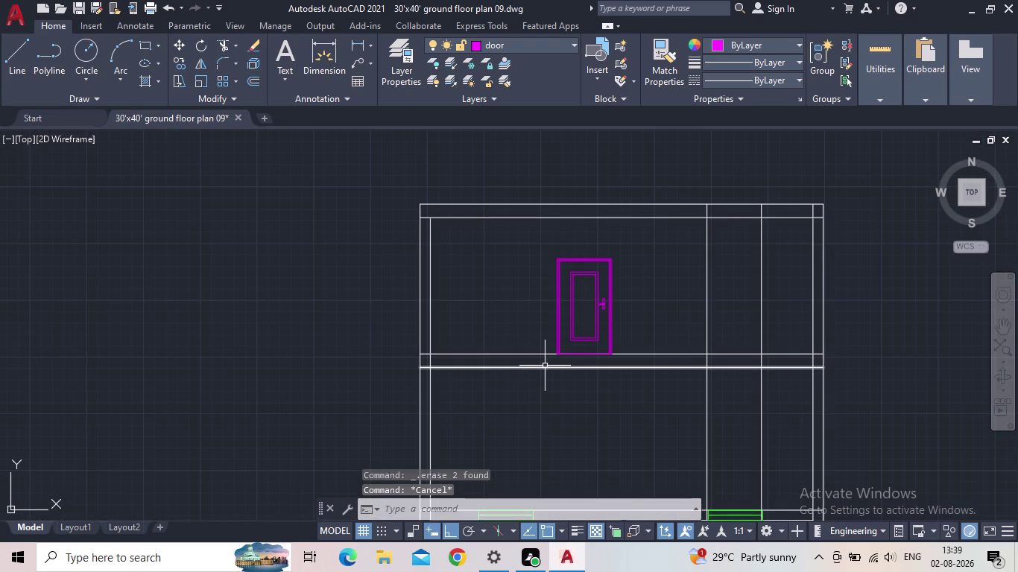
key(l)
key(Escape)
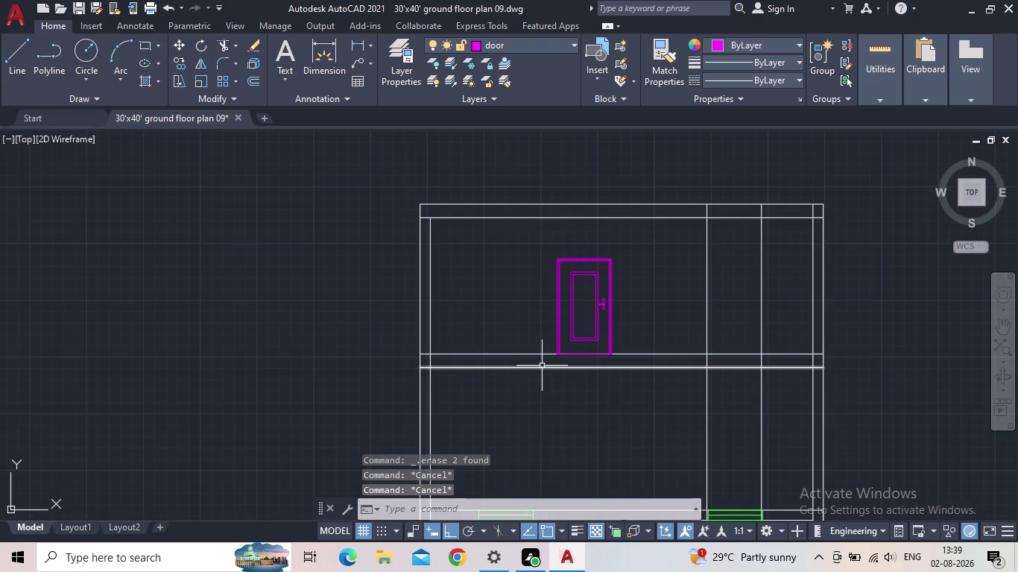
key(x)
key(l)
key(Return)
Place a vertical construction line at the plan's bedroom wall corner.
scroll(down, 3)
middle_drag(581, 418, 589, 388)
click(552, 508)
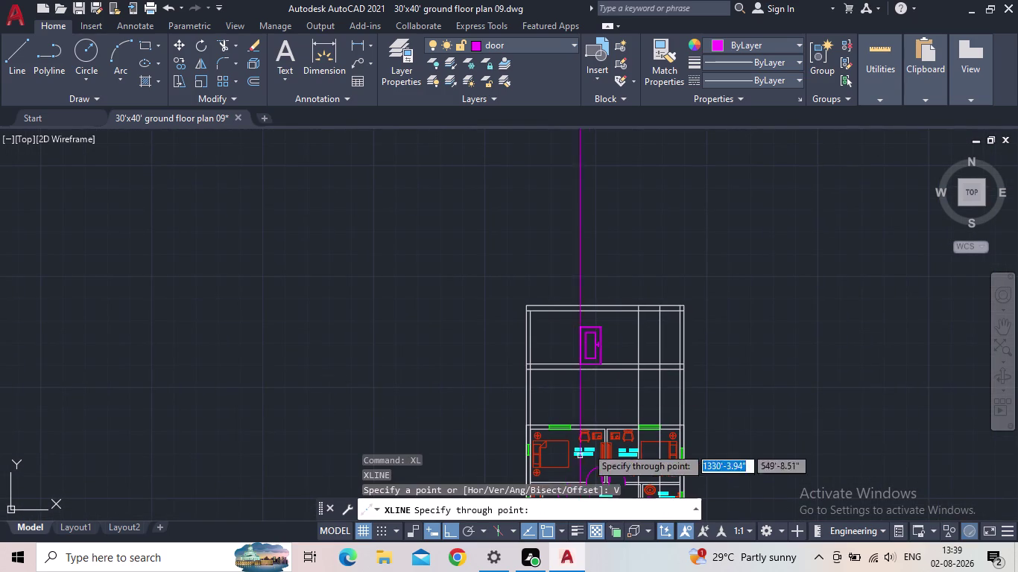
middle_drag(597, 401, 647, 250)
scroll(up, 3)
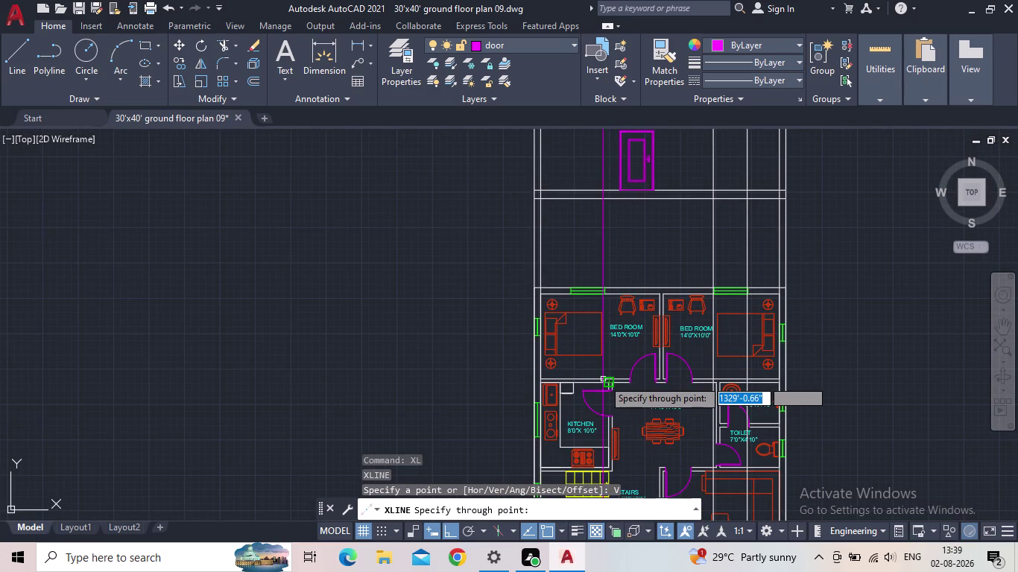
scroll(up, 3)
click(618, 390)
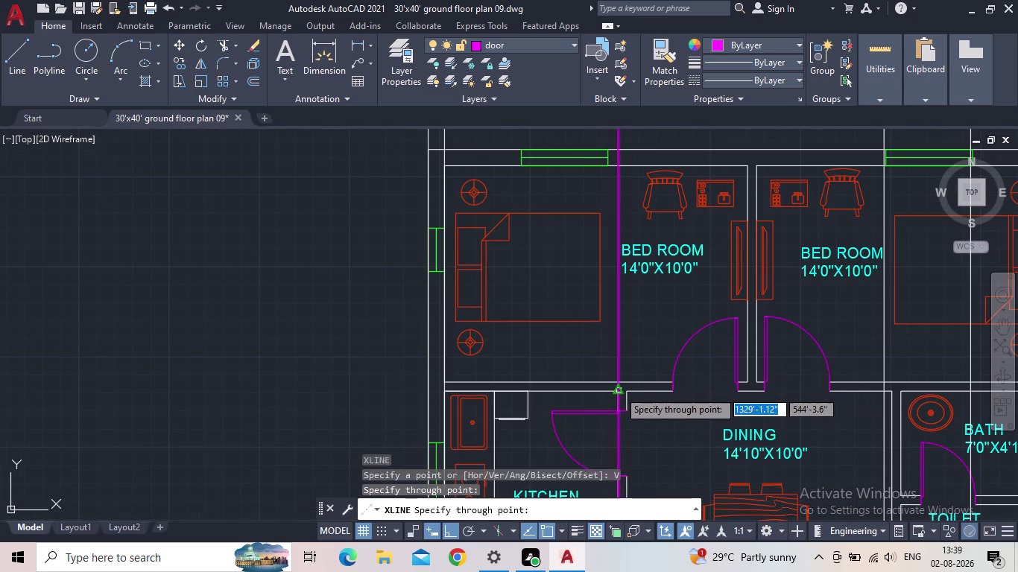
click(629, 390)
key(Escape)
Delete the magenta construction line and open the Layer Properties list.
scroll(down, 3)
middle_drag(547, 346, 547, 360)
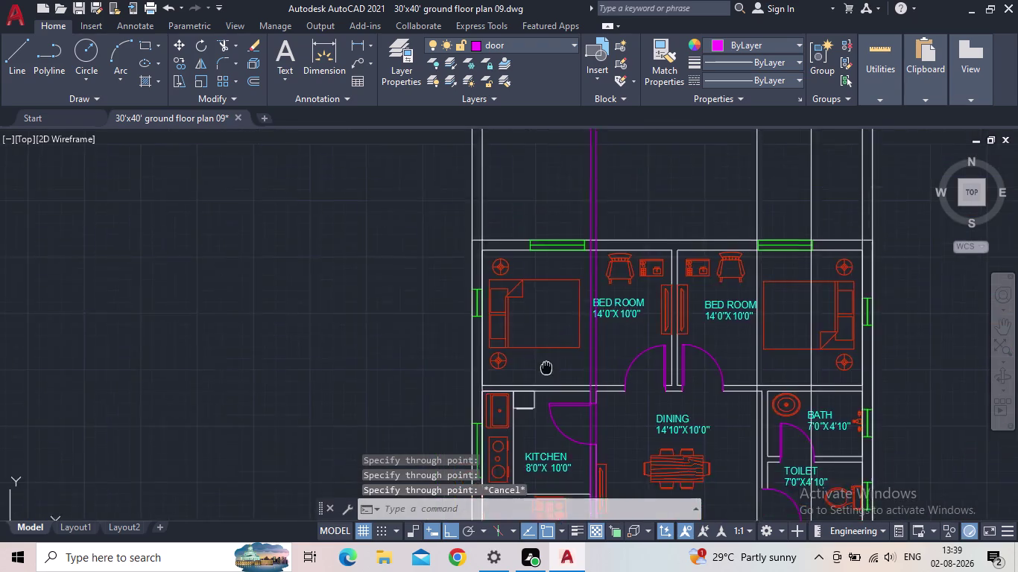
middle_drag(547, 360, 534, 430)
scroll(down, 3)
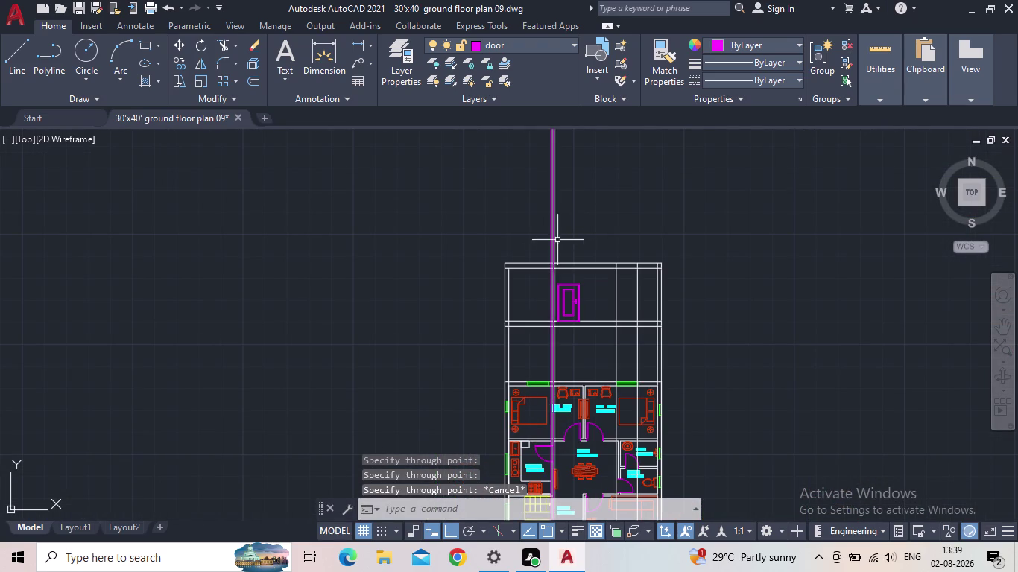
drag(576, 228, 567, 227)
click(524, 226)
key(Delete)
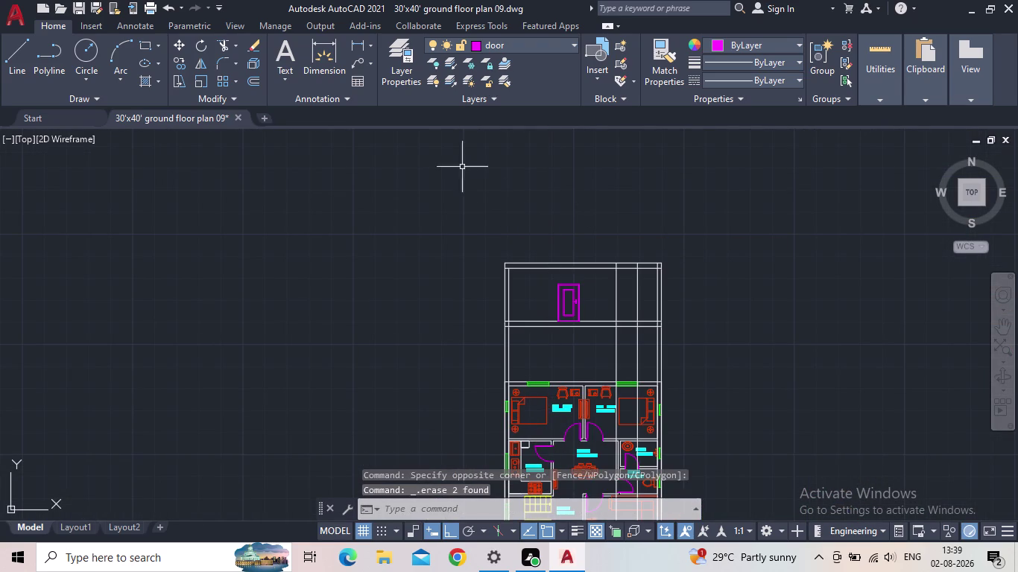
click(393, 71)
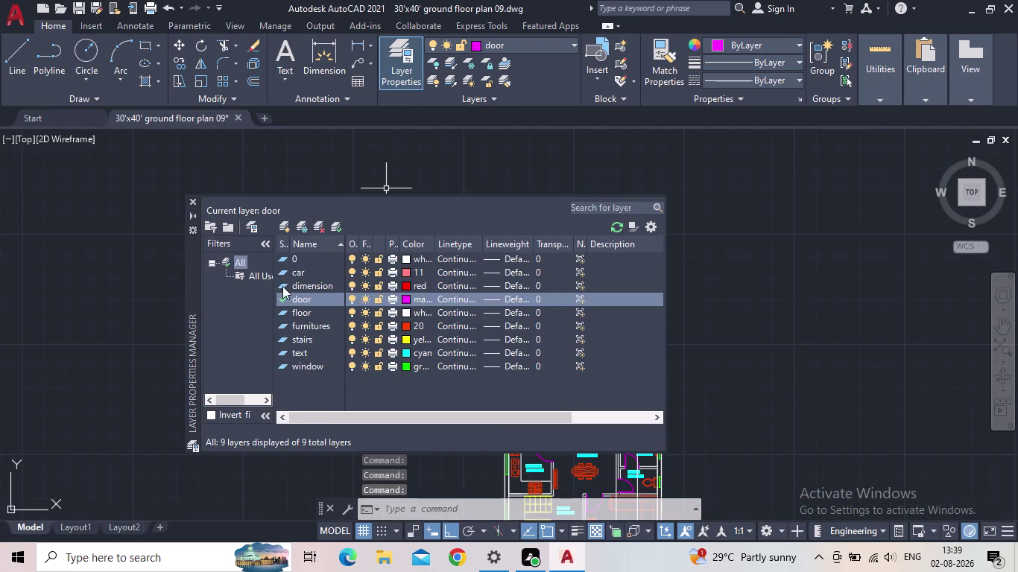
Make floor the current layer and close the Layer Properties list.
double_click(283, 311)
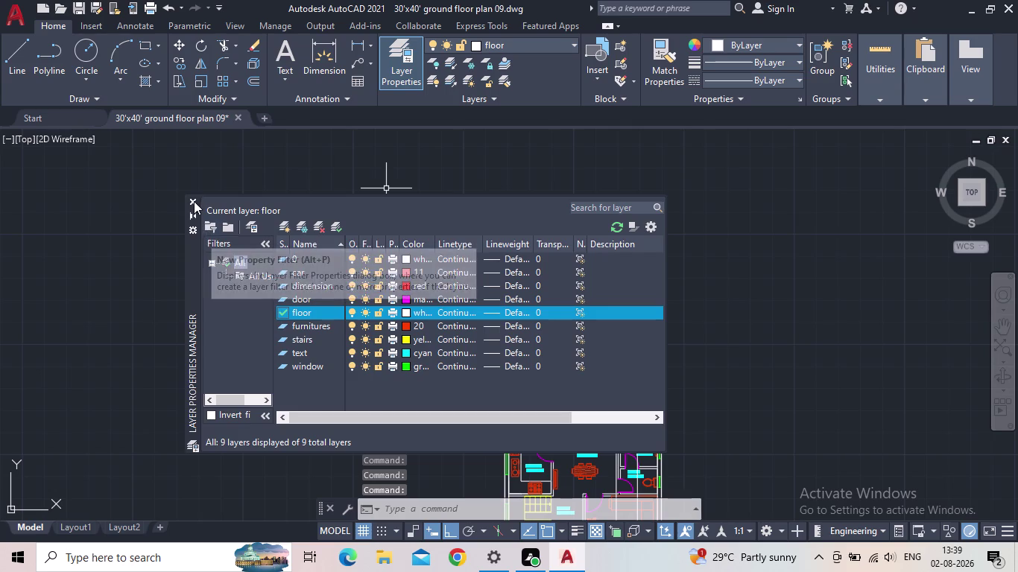
click(195, 200)
key(x)
key(l)
key(Return)
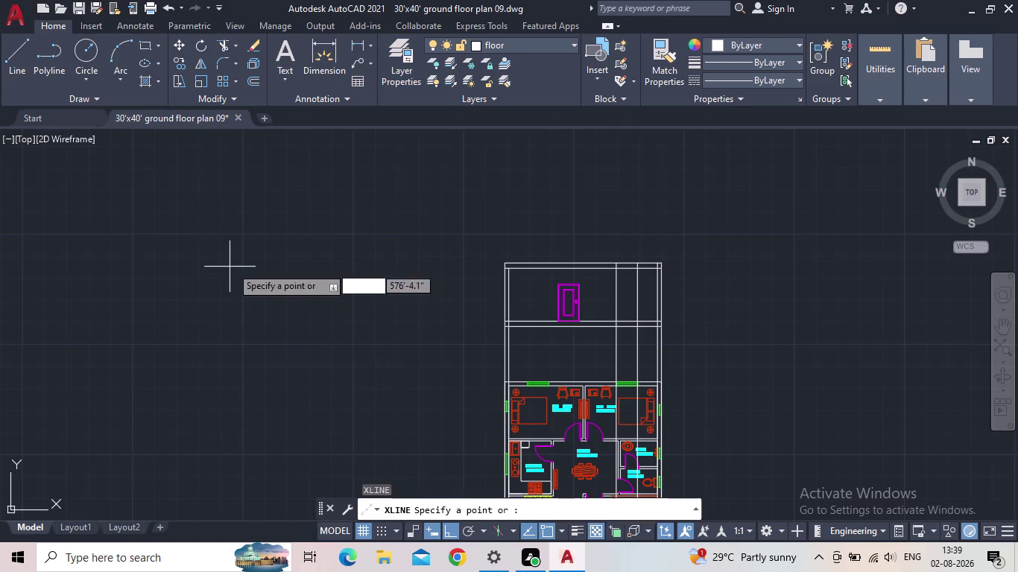
Place a vertical construction line at the plan's kitchen–dining wall corner.
scroll(up, 3)
middle_drag(562, 408, 547, 291)
scroll(up, 3)
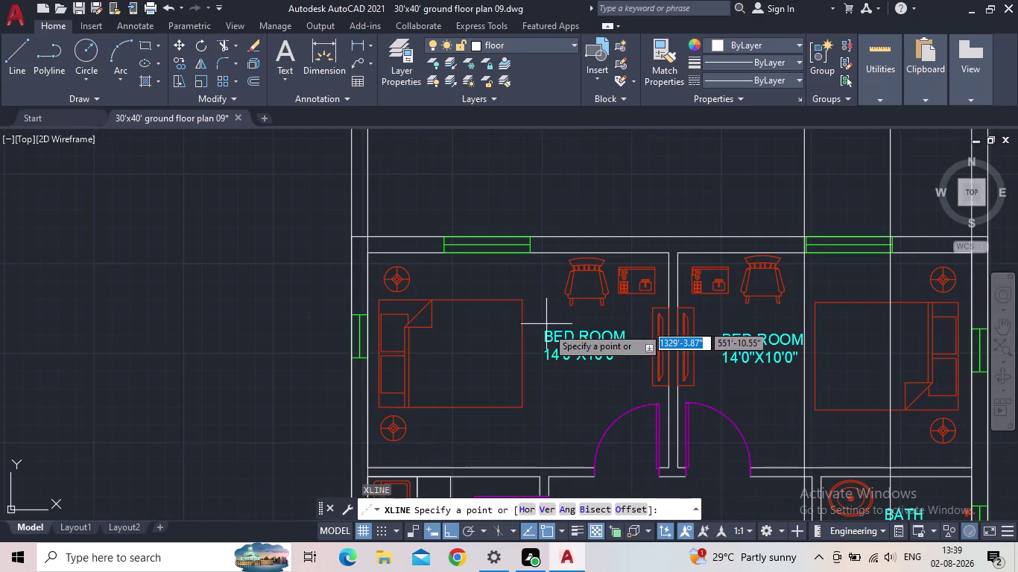
middle_drag(569, 427, 596, 255)
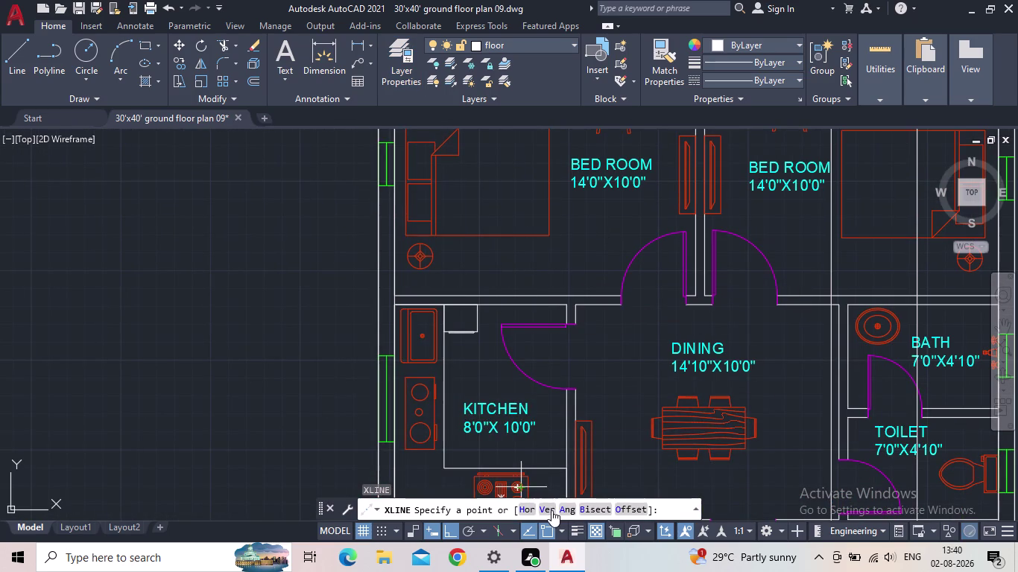
drag(552, 511, 551, 503)
click(566, 304)
click(577, 305)
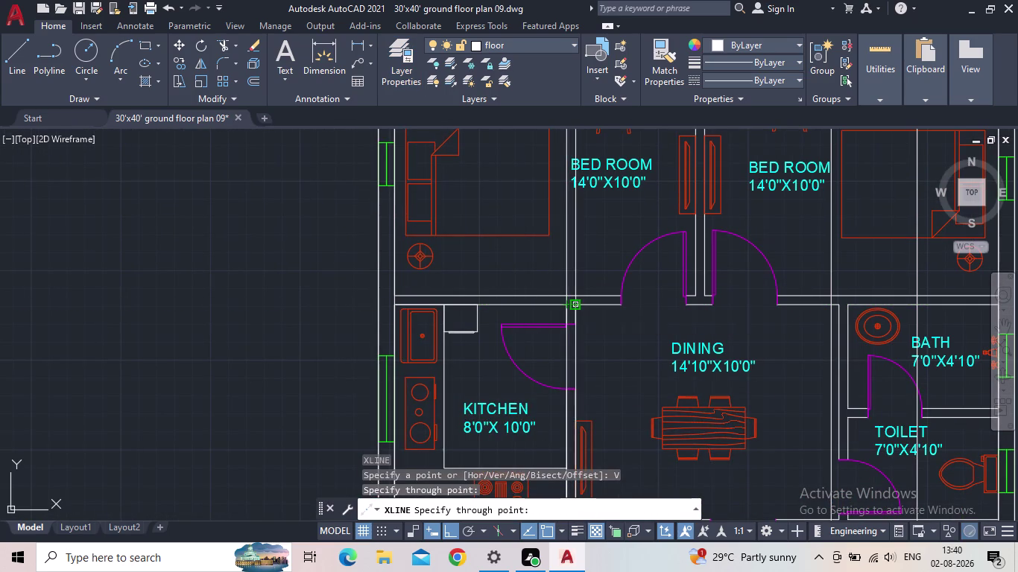
key(Escape)
scroll(down, 3)
Trim the excess projection line segments between the plan and the elevation.
scroll(up, 3)
middle_drag(460, 276, 496, 414)
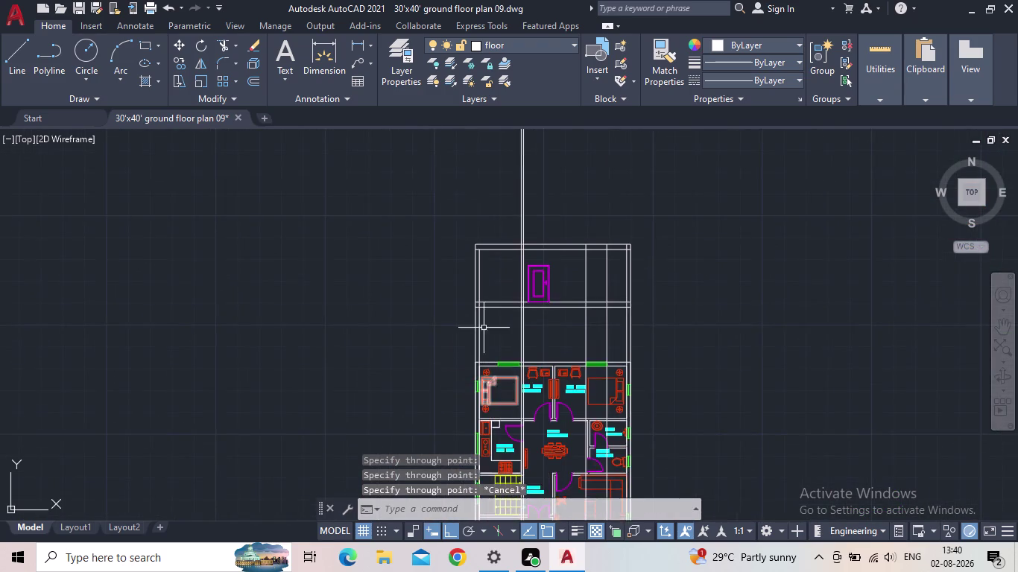
scroll(up, 3)
key(t)
key(r)
key(Return)
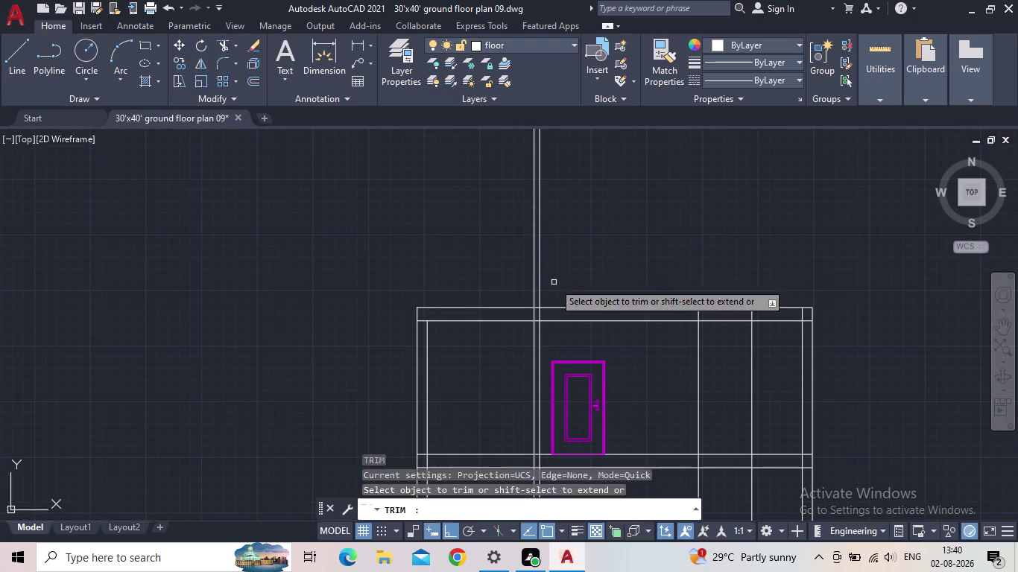
drag(587, 246, 546, 245)
drag(555, 239, 474, 243)
scroll(down, 3)
middle_drag(524, 268, 527, 253)
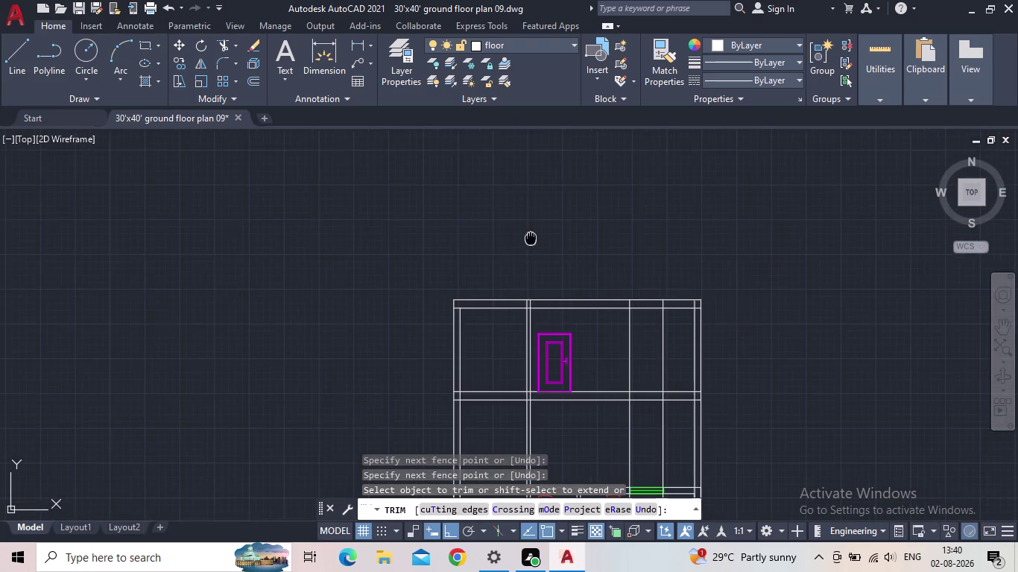
middle_drag(527, 253, 559, 131)
drag(580, 303, 556, 307)
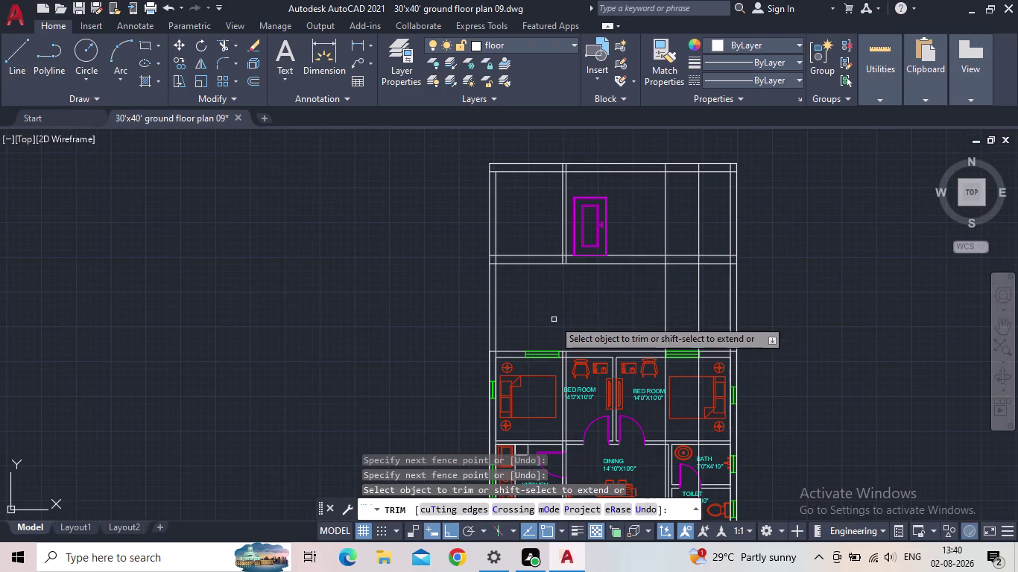
key(Escape)
Erase the projection line running below the ground floor plan.
middle_drag(586, 374, 642, 148)
middle_drag(639, 296, 688, 61)
scroll(down, 3)
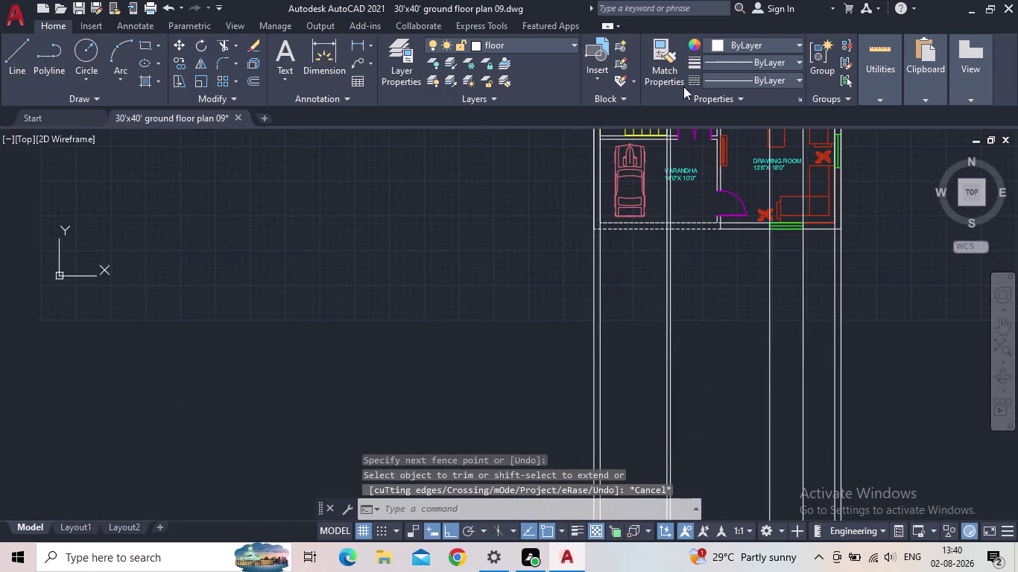
drag(695, 374, 656, 373)
key(Delete)
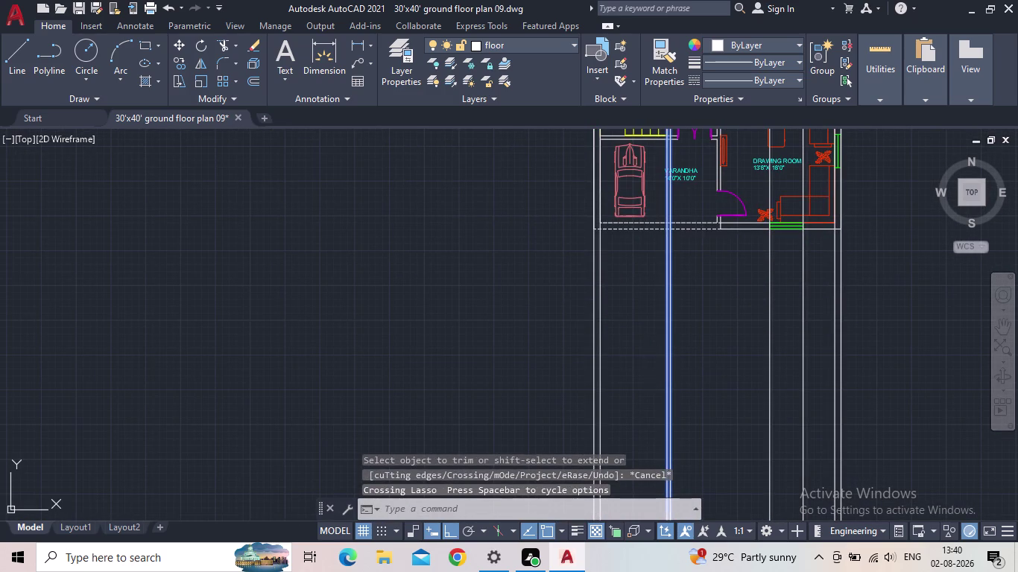
Trim another projection line between the plan and the elevation.
scroll(down, 3)
middle_drag(644, 366, 662, 458)
scroll(down, 3)
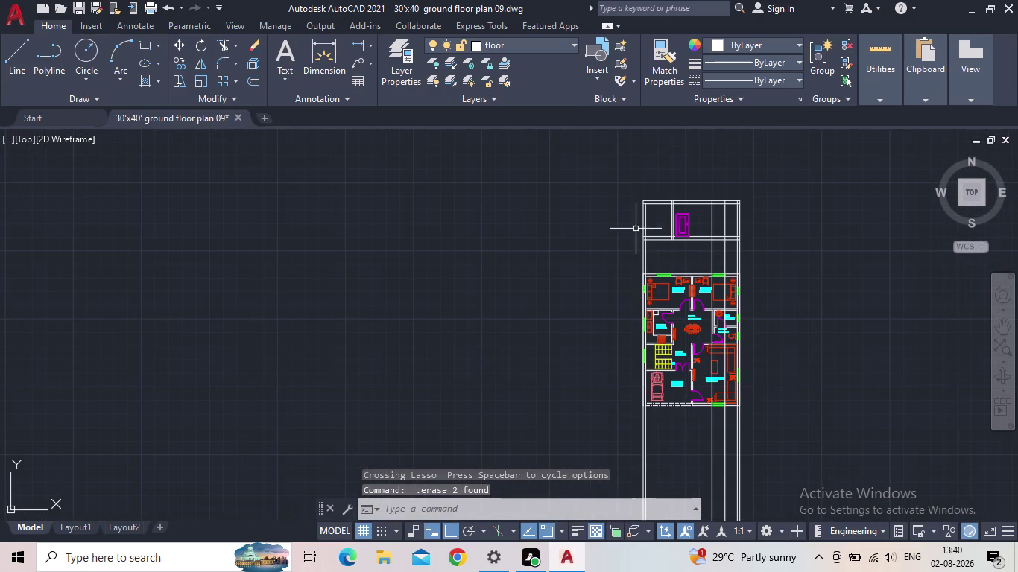
scroll(up, 3)
scroll(up, 3)
key(t)
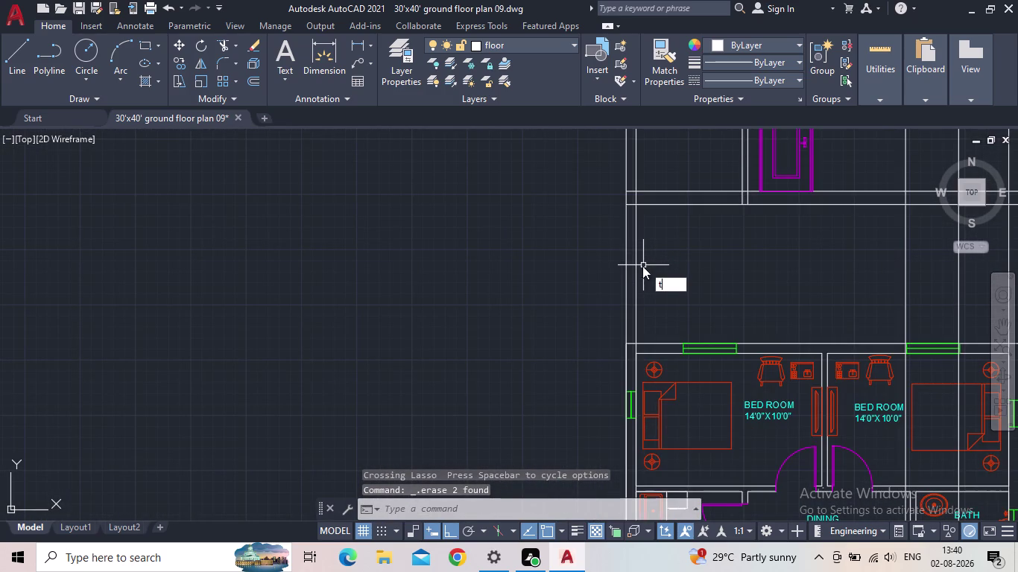
key(r)
key(Return)
drag(659, 252, 614, 261)
scroll(down, 3)
middle_drag(628, 283, 641, 233)
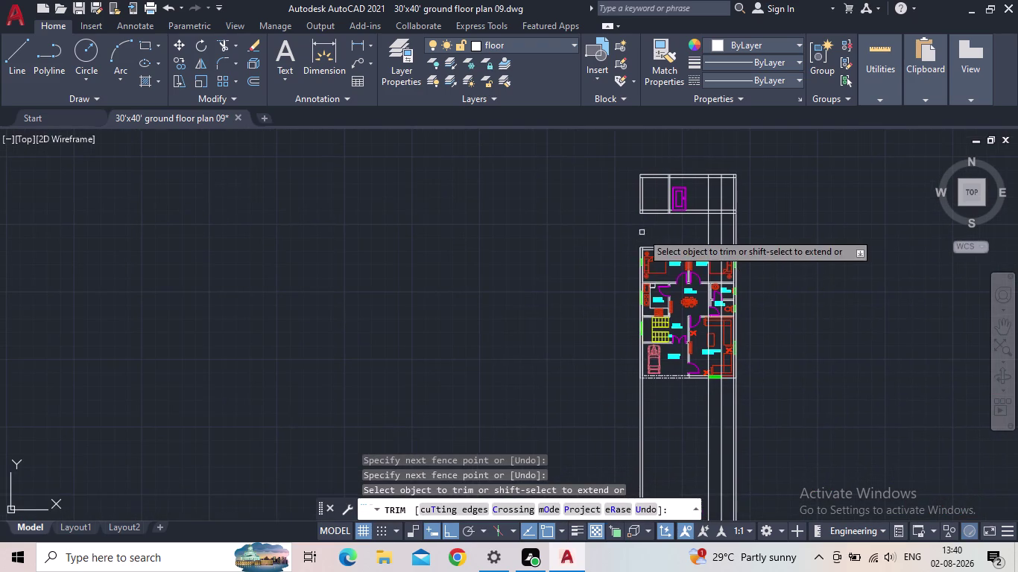
key(Escape)
Erase the left line below the plan and center the view on the magenta-door elevation.
drag(664, 424, 614, 429)
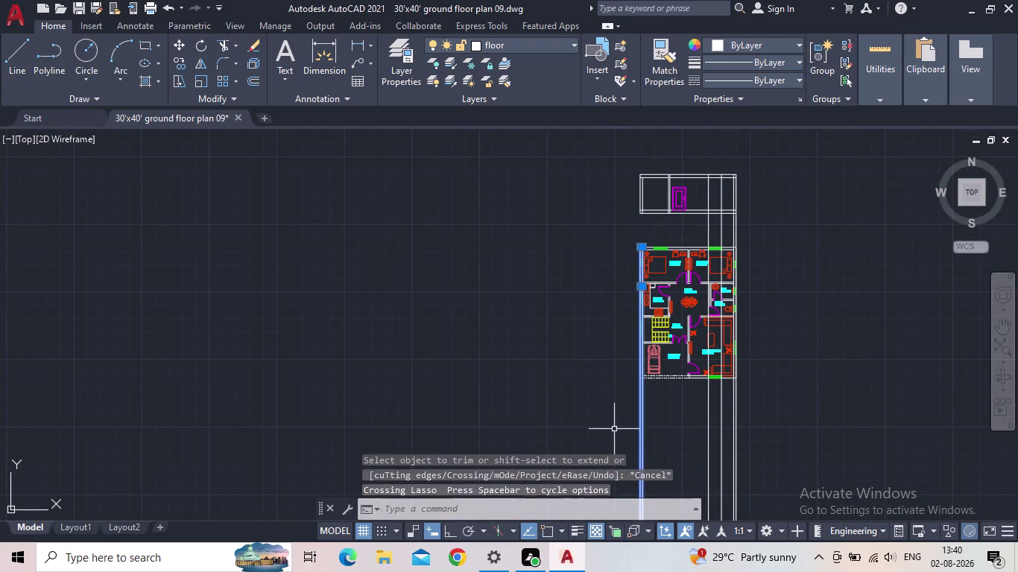
key(Delete)
scroll(up, 3)
scroll(up, 3)
middle_drag(670, 242, 670, 244)
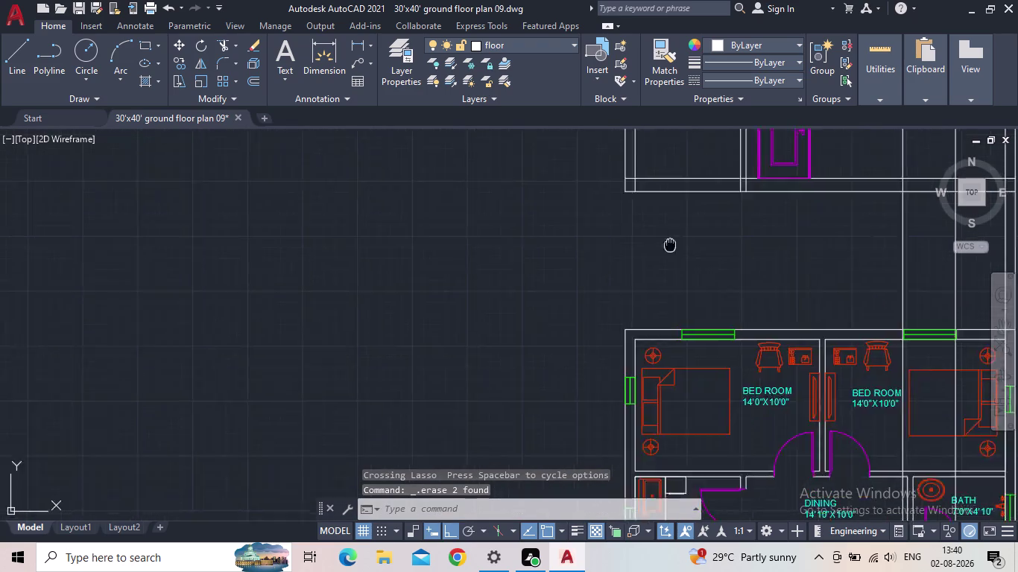
middle_drag(671, 244, 499, 363)
scroll(up, 3)
middle_drag(607, 286, 428, 397)
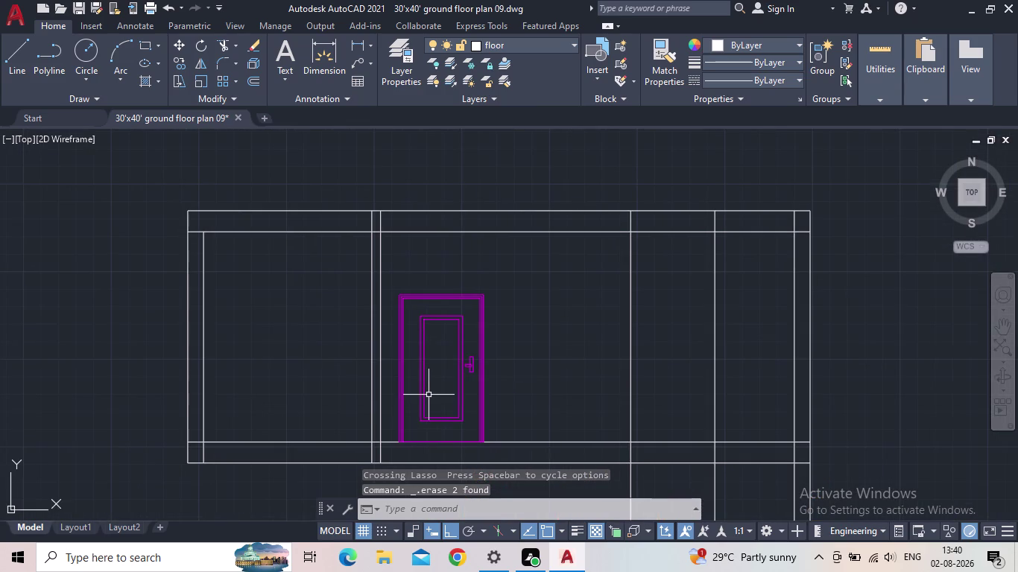
middle_drag(457, 379, 398, 308)
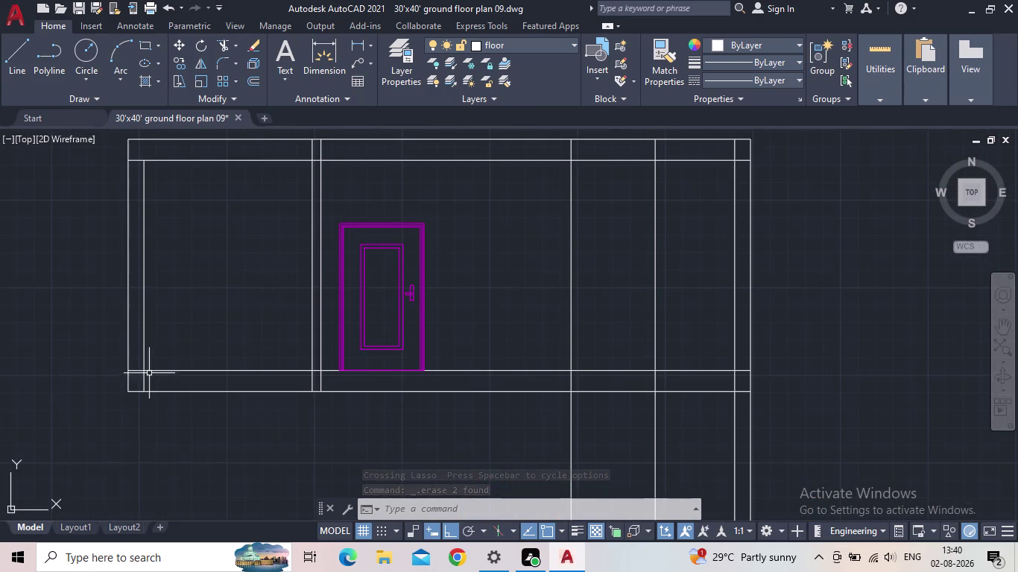
With TR, fence-trim the projection lines crossing the base strip beside the door to the upper base line.
text(tr)
key(space)
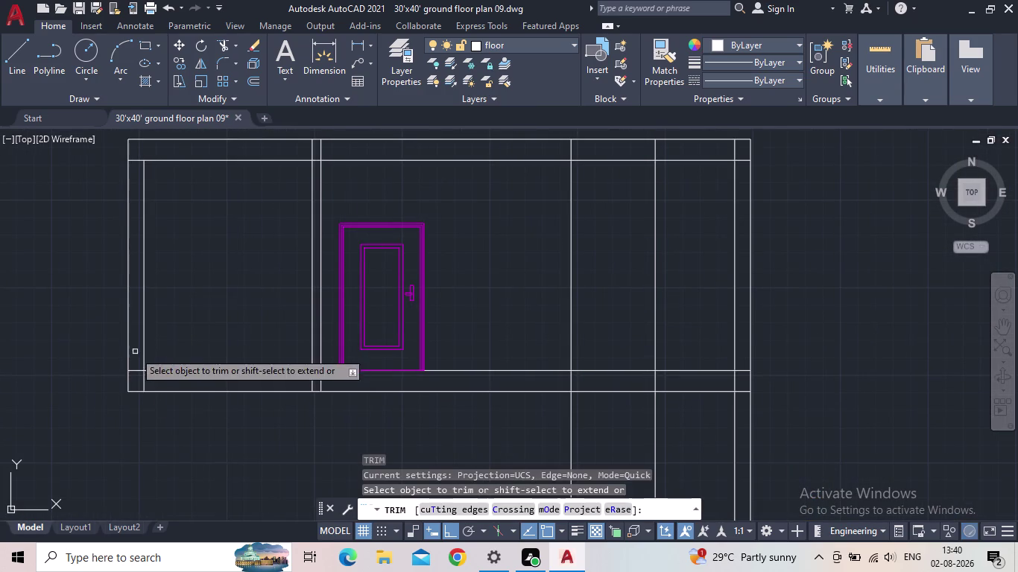
scroll(up, 3)
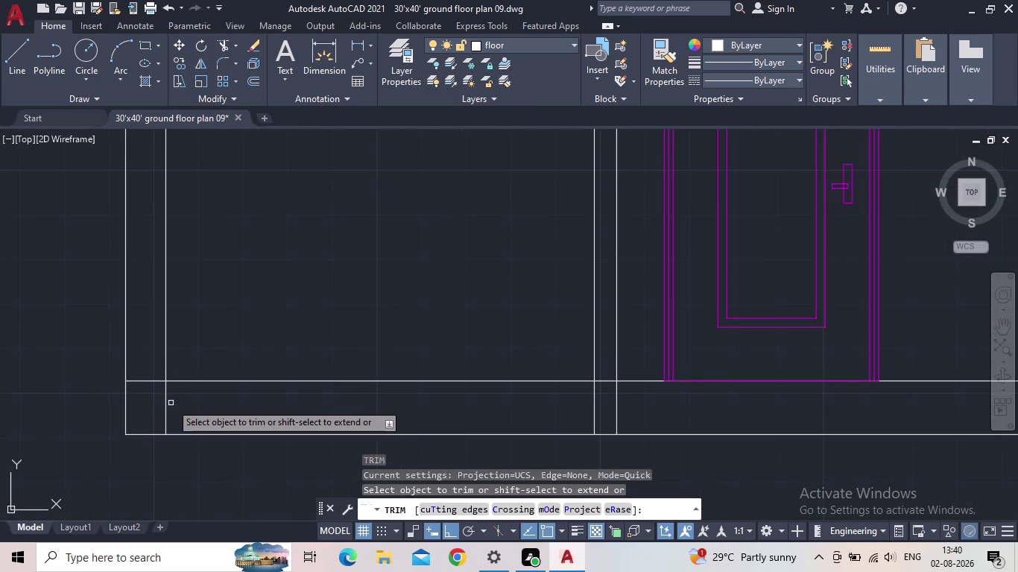
click(167, 404)
scroll(down, 3)
drag(530, 416, 524, 417)
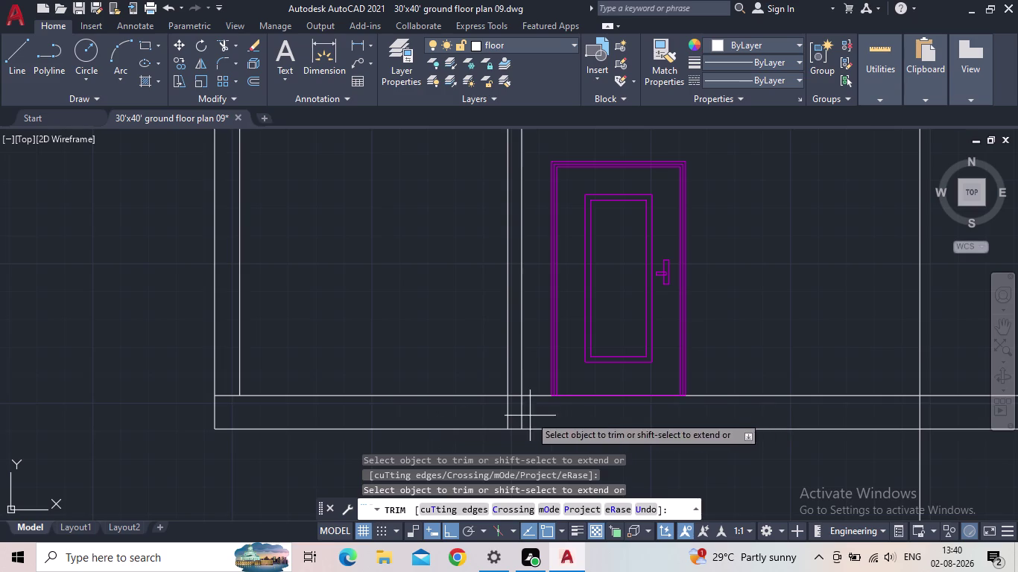
drag(524, 416, 487, 422)
scroll(down, 3)
middle_drag(617, 427, 421, 422)
scroll(up, 3)
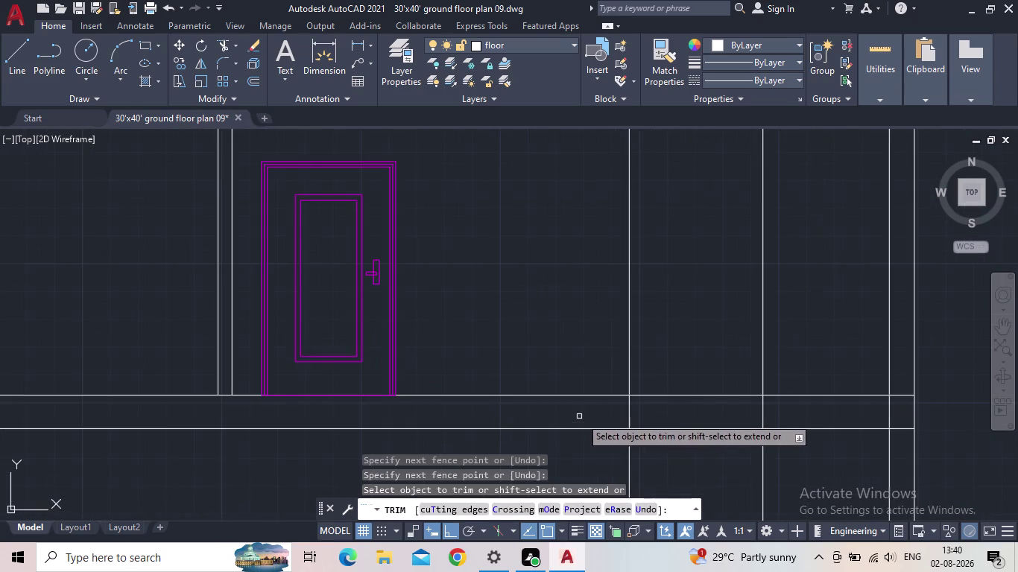
scroll(down, 3)
key(Escape)
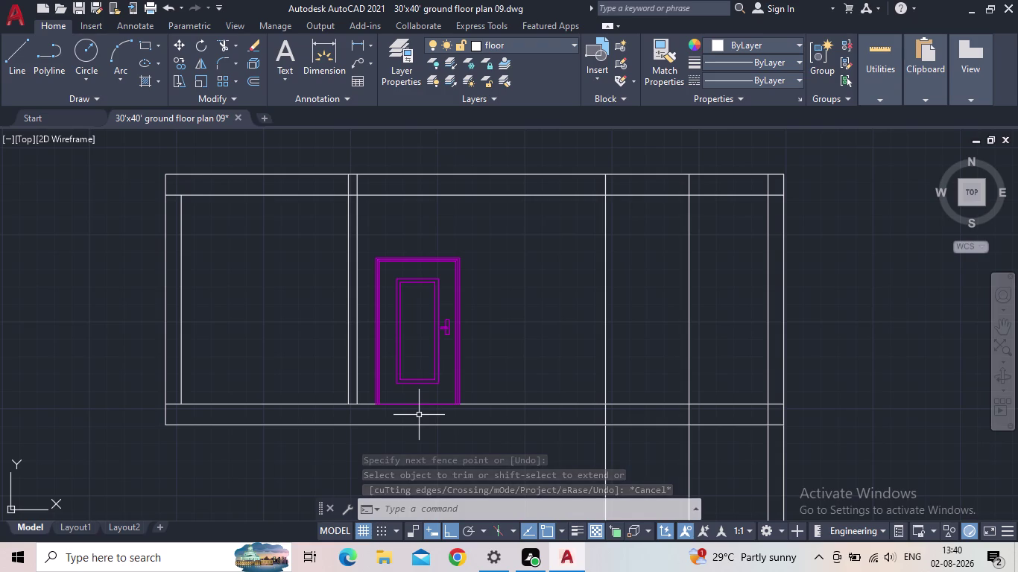
scroll(down, 3)
middle_drag(421, 401, 394, 218)
scroll(down, 3)
middle_drag(393, 354, 379, 200)
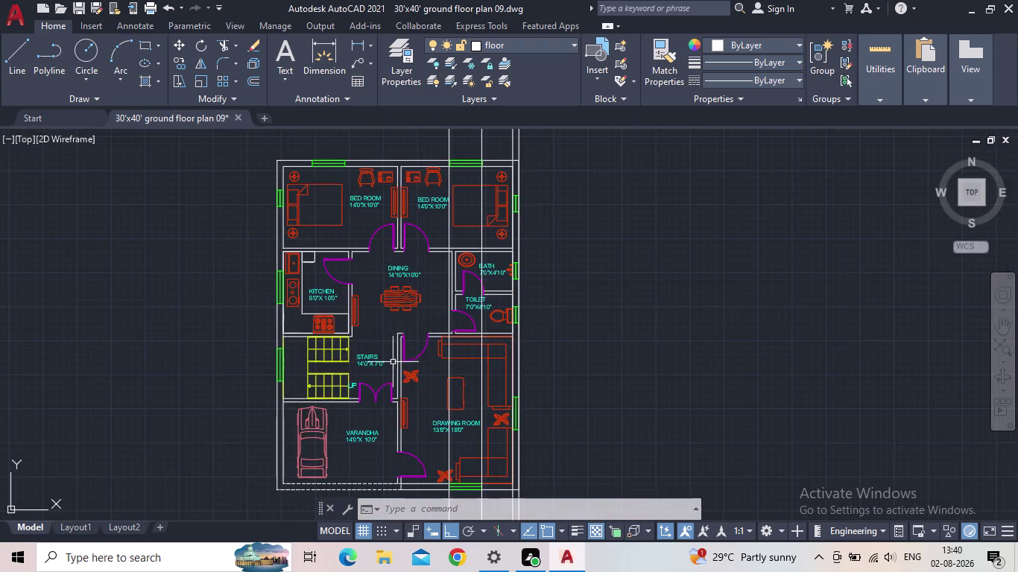
scroll(up, 3)
middle_drag(366, 398, 428, 380)
scroll(down, 3)
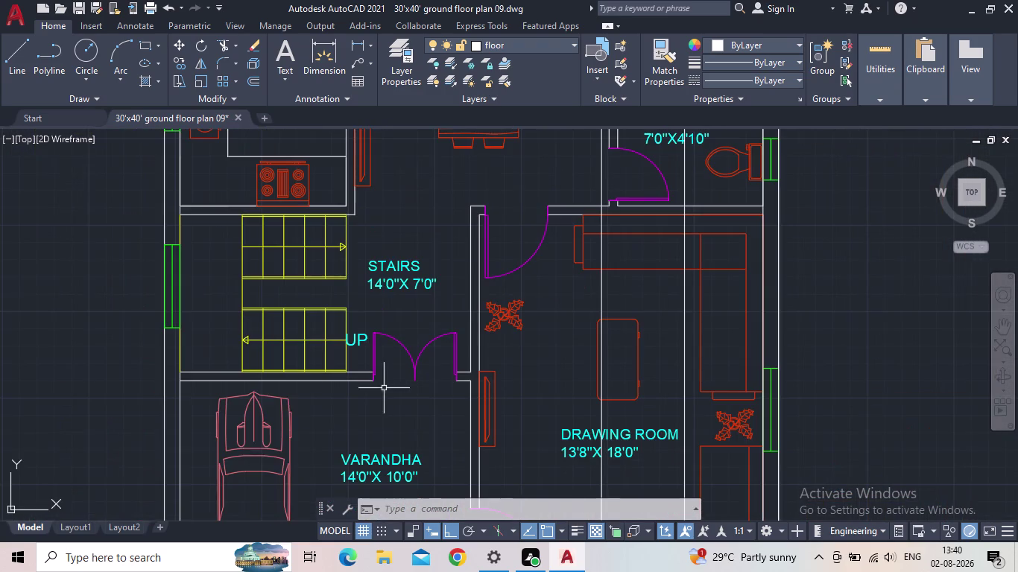
middle_drag(341, 400, 337, 427)
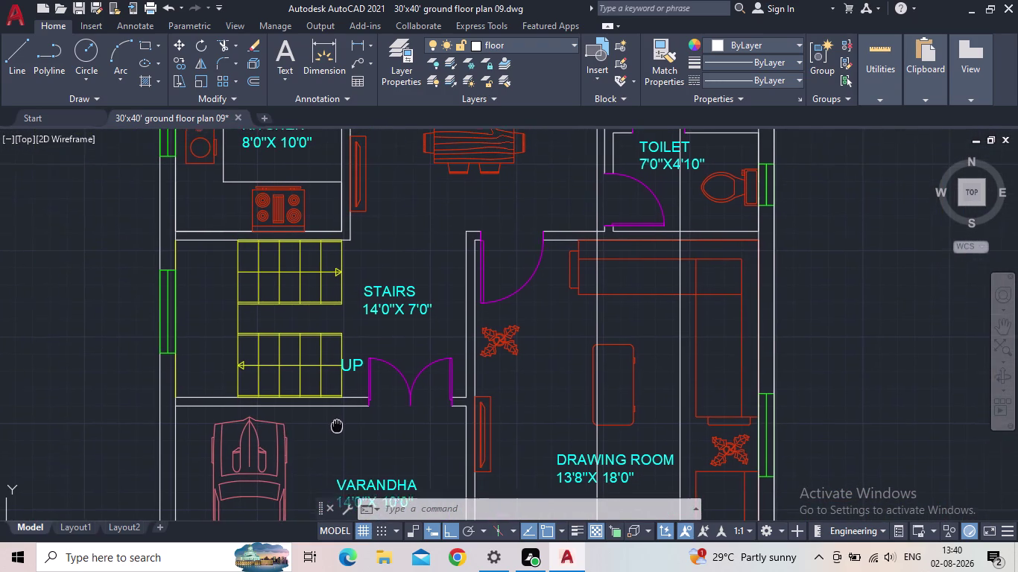
middle_drag(337, 427, 336, 438)
middle_drag(407, 429, 152, 315)
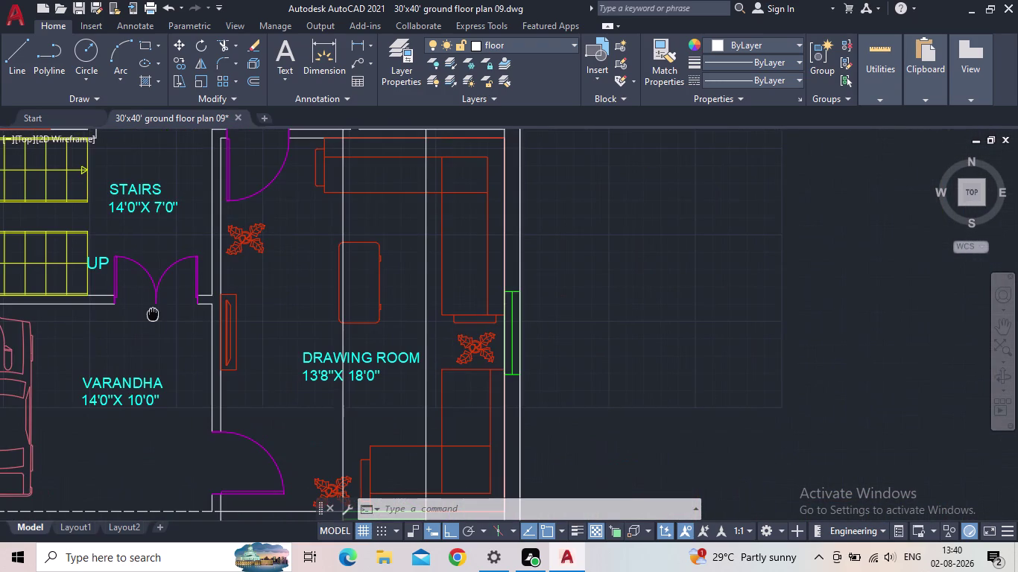
middle_drag(152, 315, 345, 431)
scroll(down, 3)
middle_drag(378, 298, 410, 508)
scroll(down, 3)
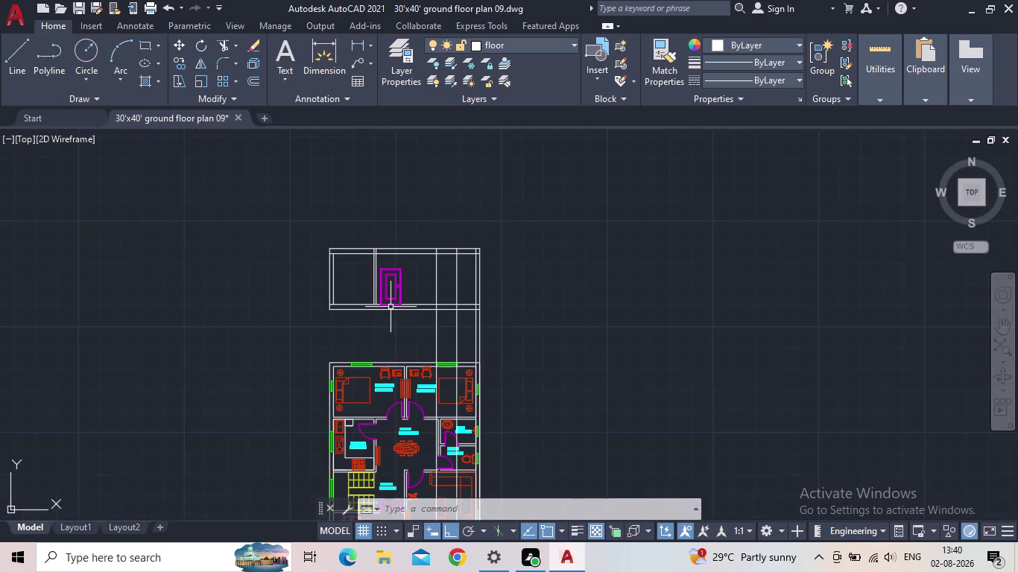
scroll(up, 3)
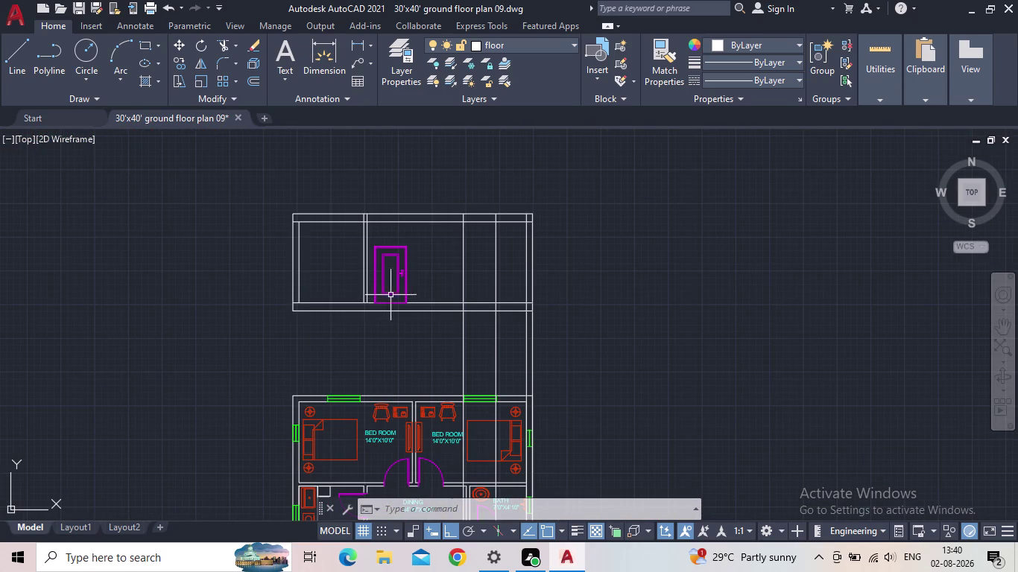
scroll(up, 3)
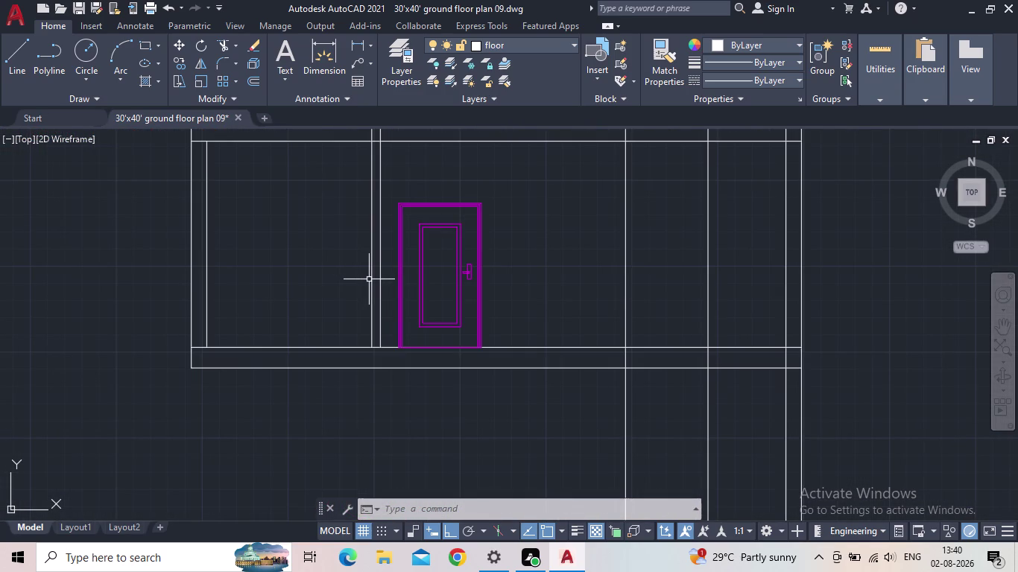
click(374, 282)
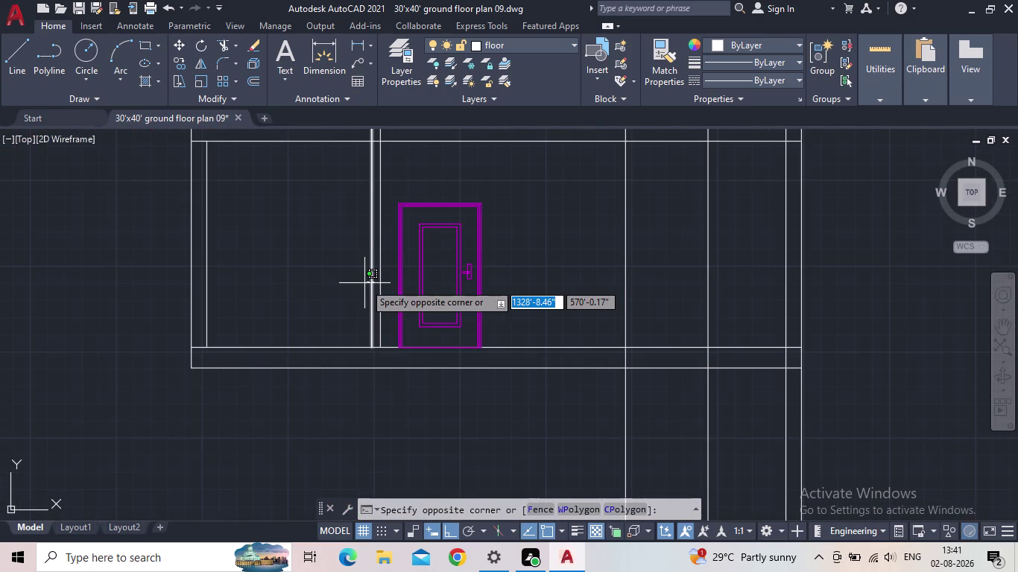
Erase the duplicate vertical projection line left of the magenta door.
click(365, 284)
scroll(up, 3)
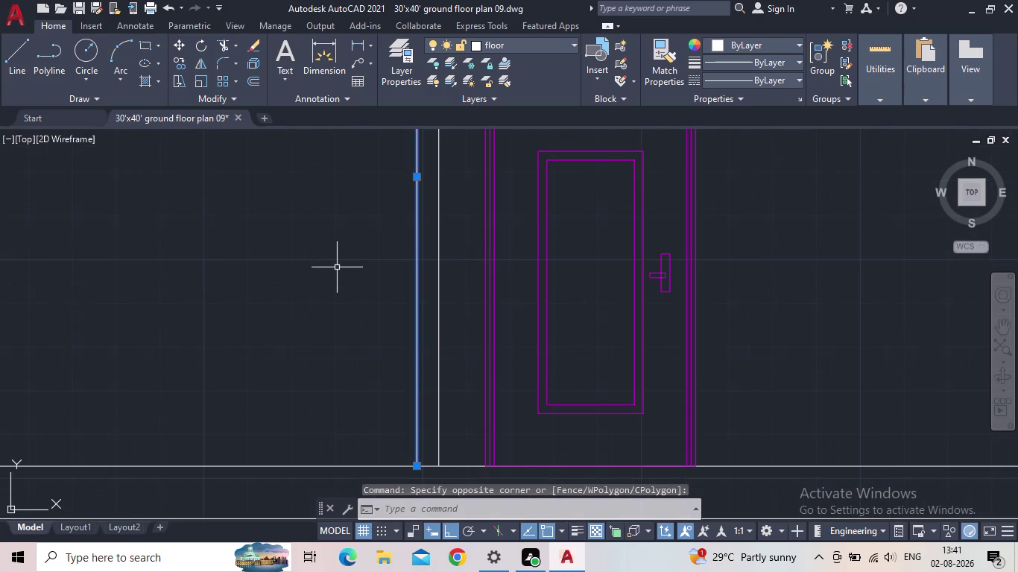
key(Escape)
scroll(down, 3)
scroll(down, 3)
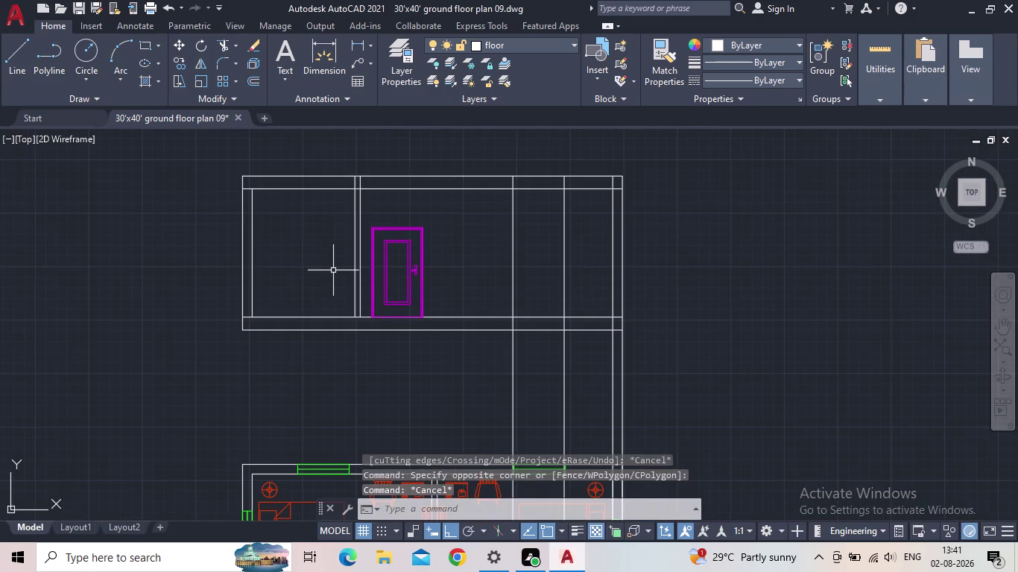
click(355, 272)
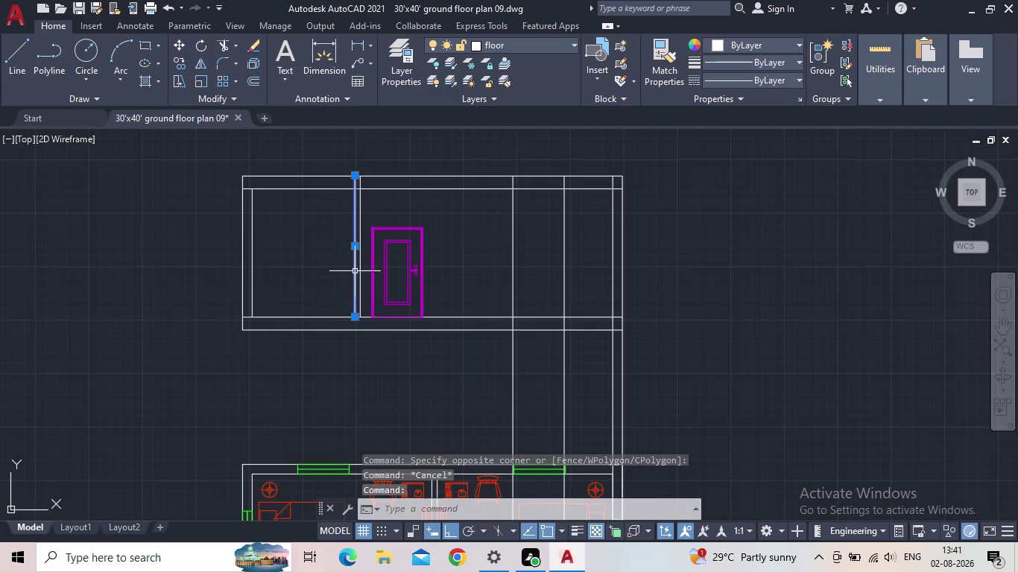
key(Delete)
middle_drag(310, 294, 271, 294)
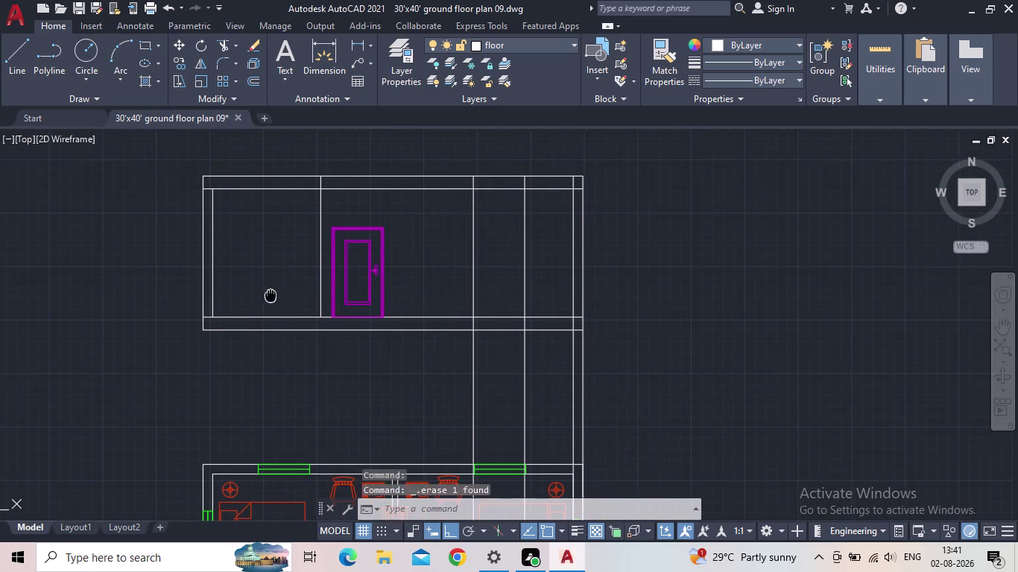
middle_drag(270, 294, 269, 296)
scroll(up, 3)
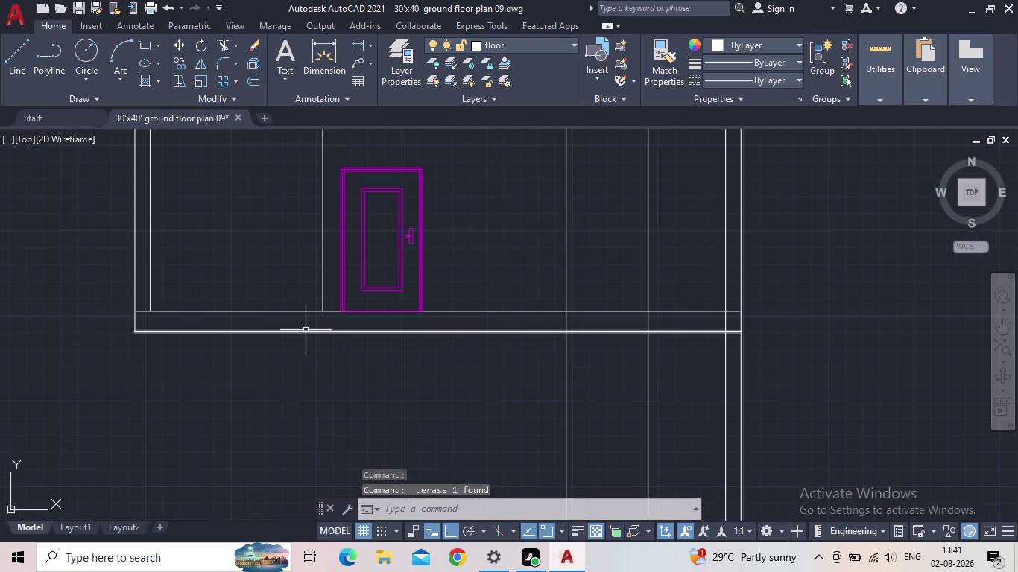
Extend the projection line beside the door down to the lower base line.
key(e)
key(x)
key(Return)
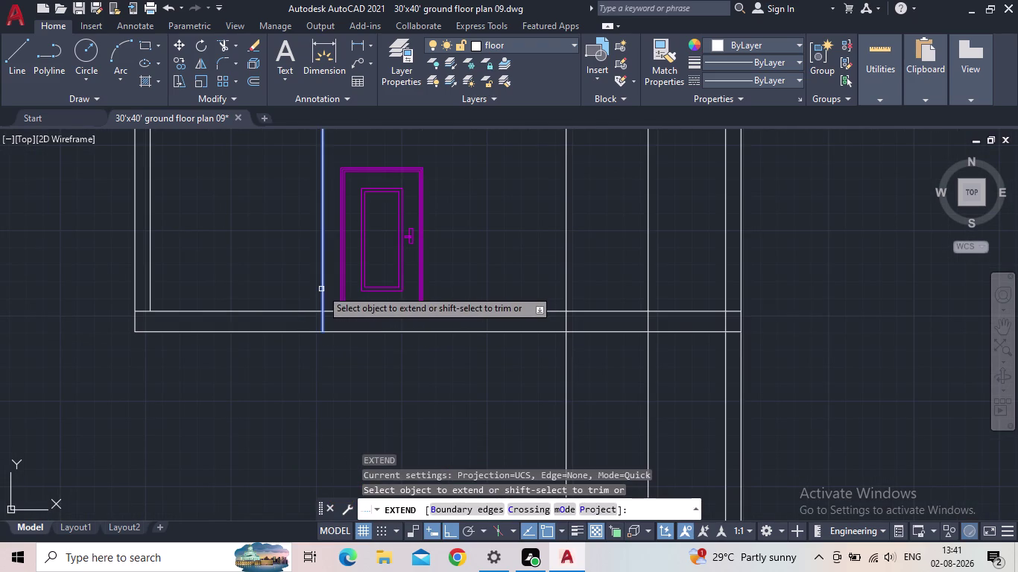
click(321, 289)
key(Escape)
middle_drag(285, 352, 226, 352)
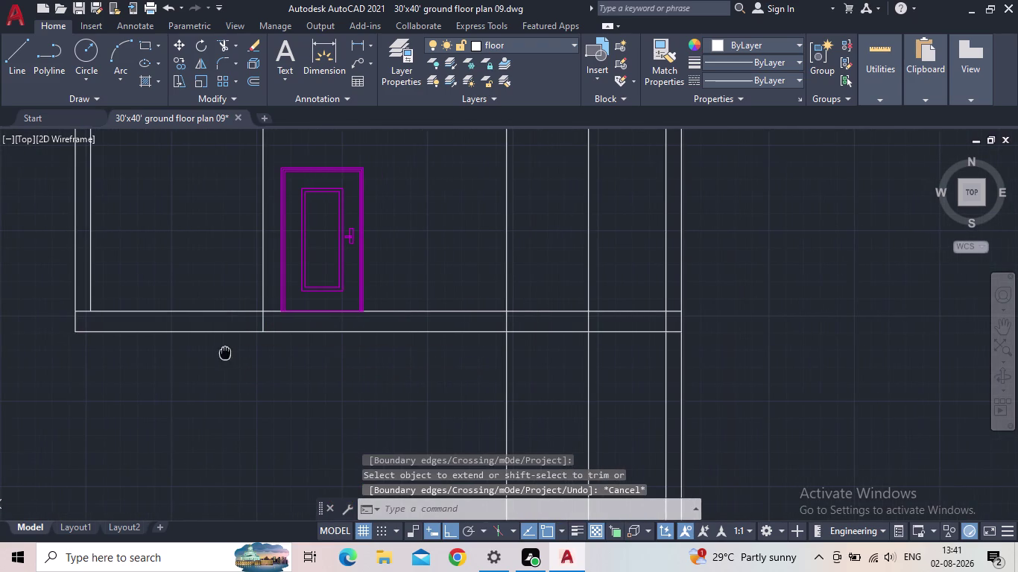
middle_drag(225, 352, 225, 352)
scroll(up, 3)
scroll(up, 3)
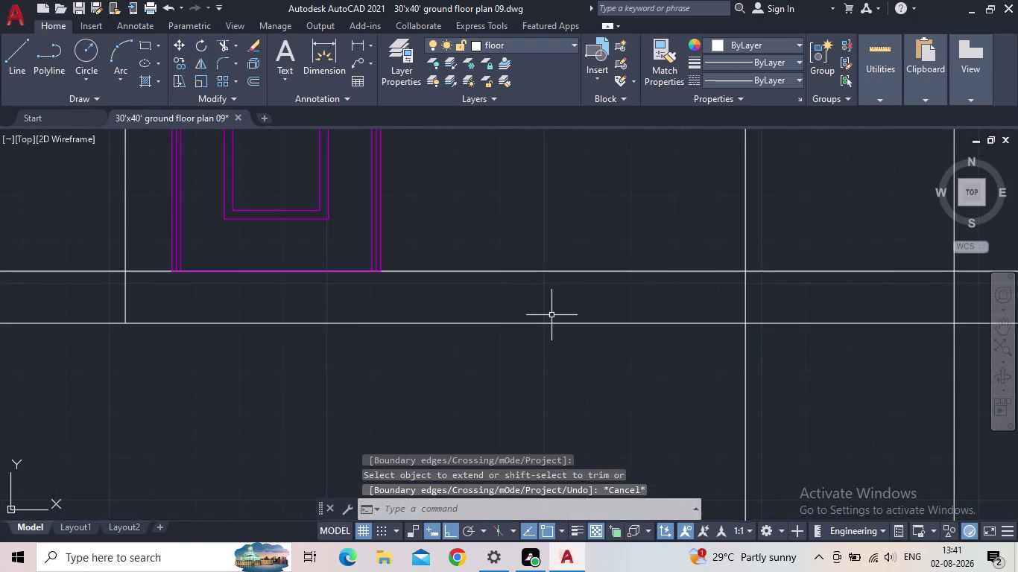
key(l)
key(Return)
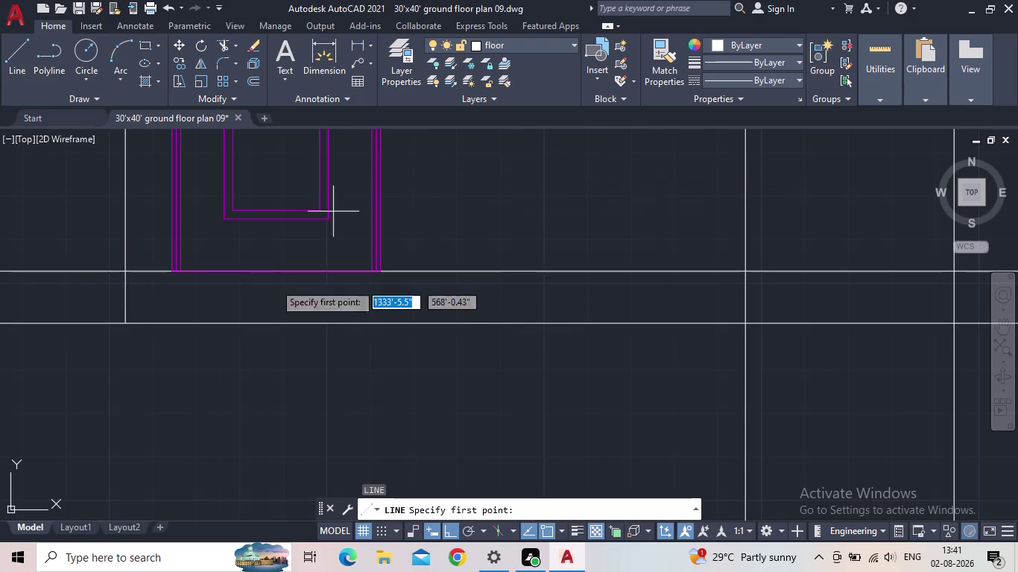
Draw two horizontal step lines across the base strip below the door, ending at the projection line.
click(126, 290)
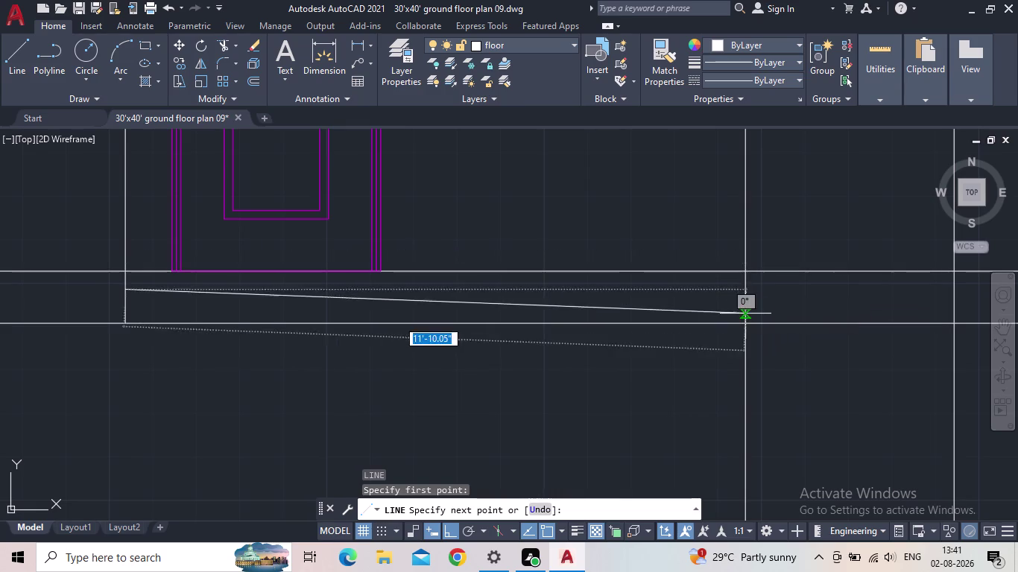
click(743, 292)
key(Escape)
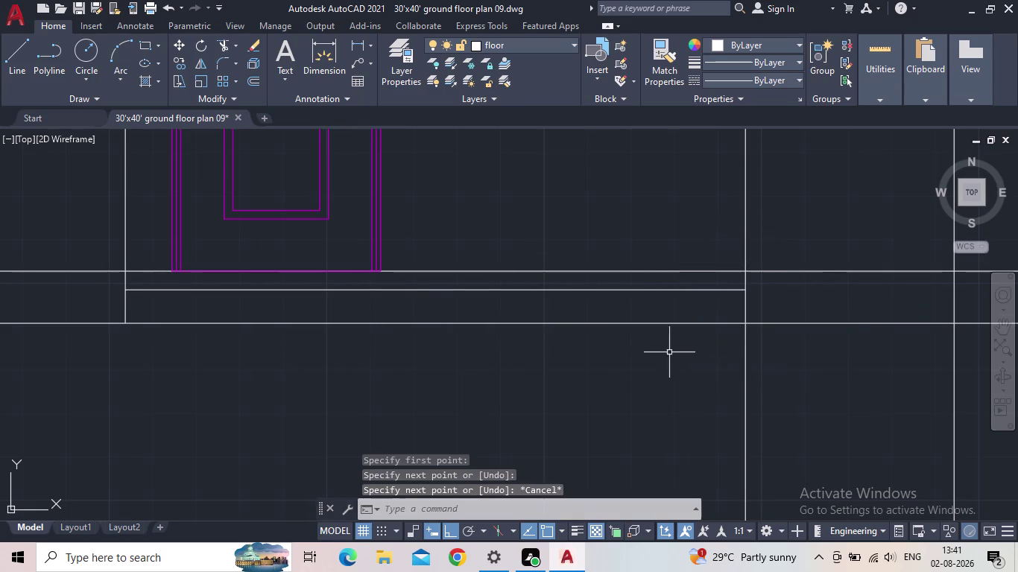
key(space)
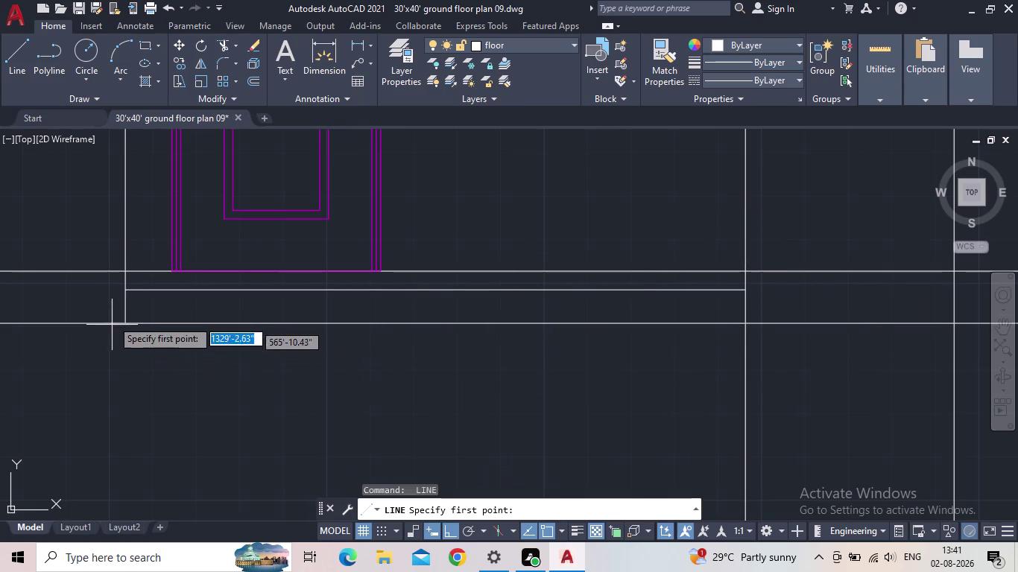
drag(125, 307, 137, 307)
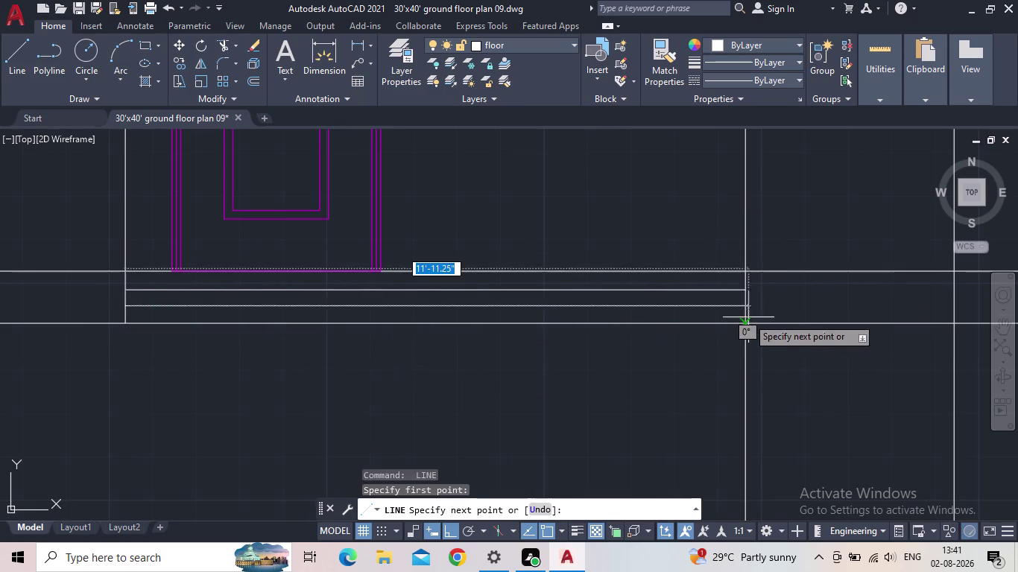
click(742, 311)
key(Escape)
Review the new step lines and save the drawing.
scroll(down, 3)
middle_drag(616, 399, 643, 390)
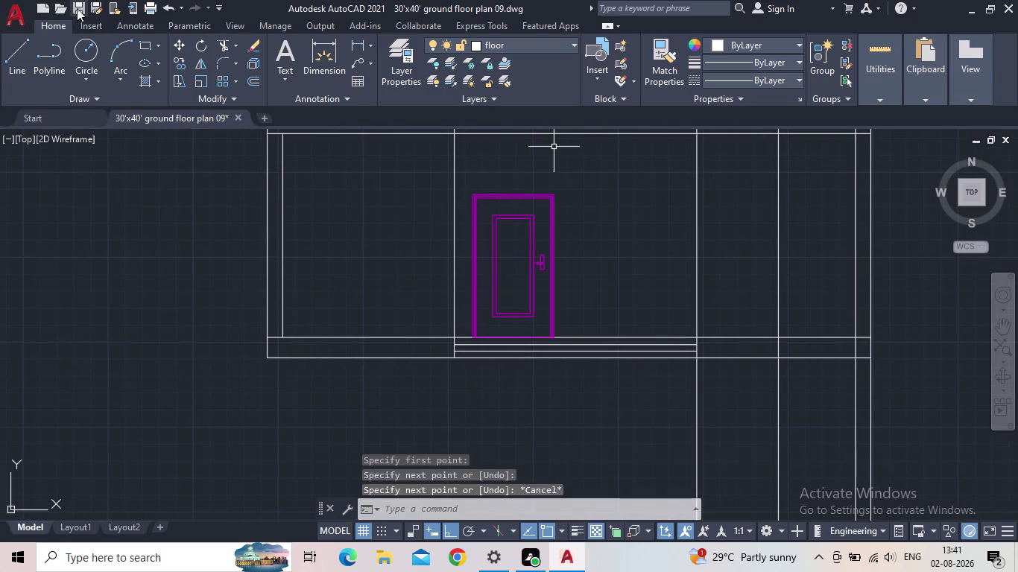
click(77, 8)
middle_drag(547, 371, 399, 359)
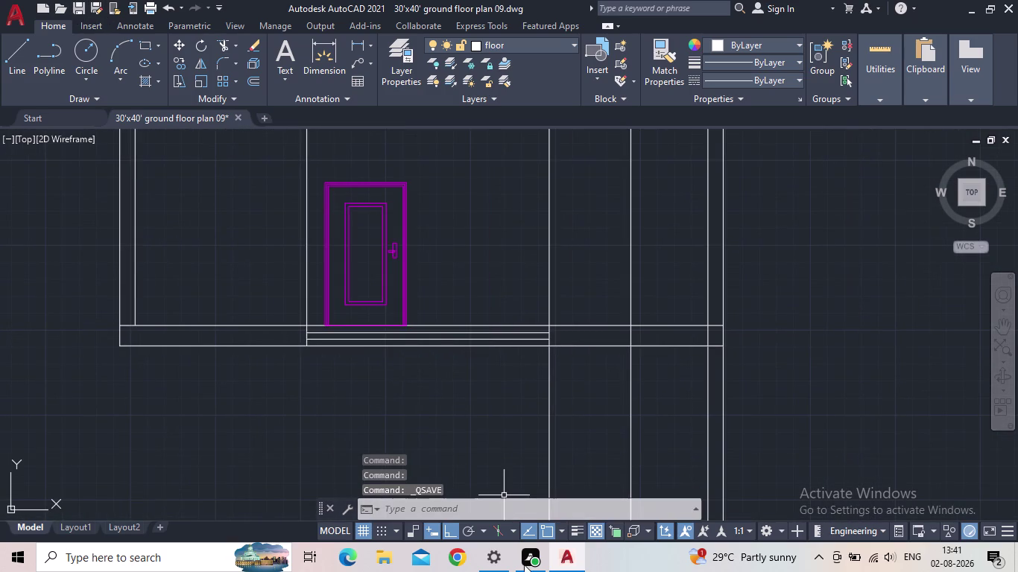